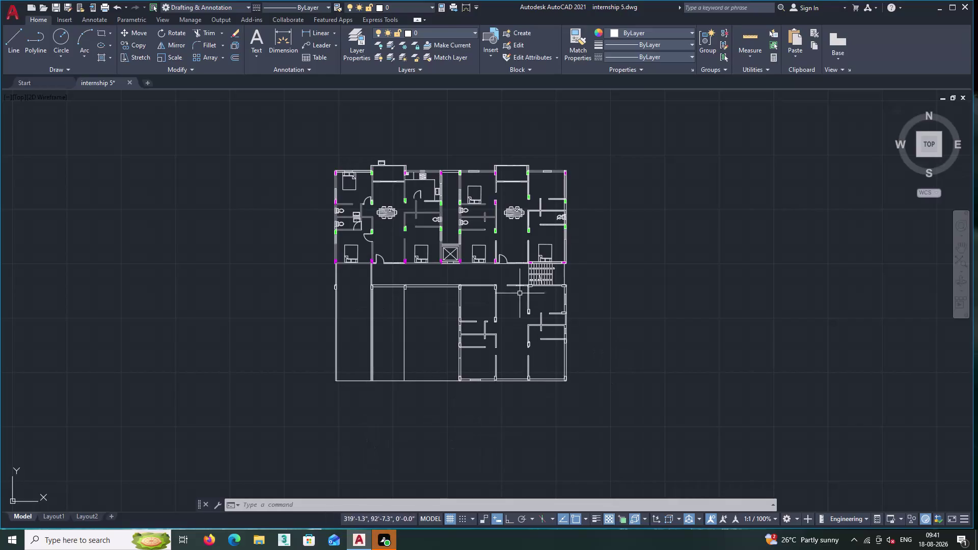
Erase the duplicate stray line at the door's wall end, keeping one door-leaf edge.
scroll(up, 3)
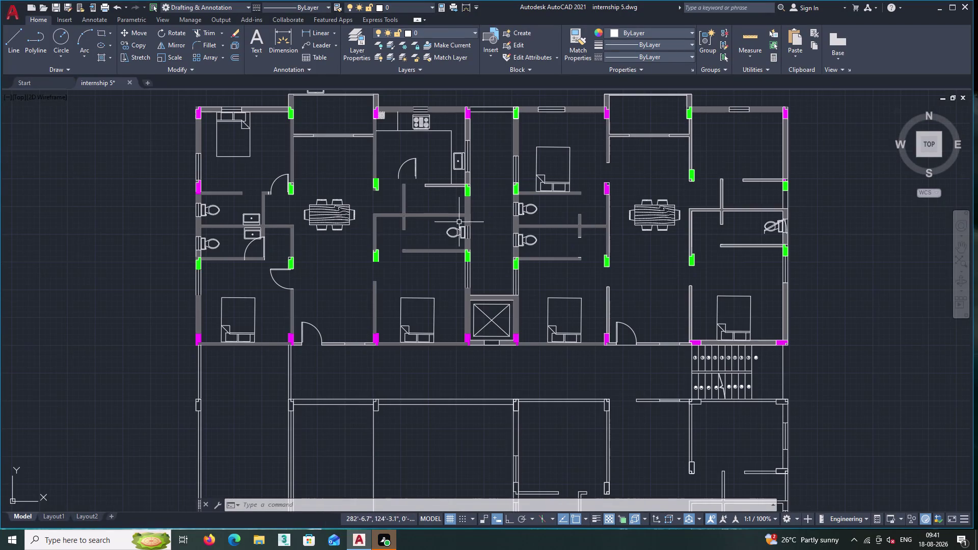
scroll(up, 3)
middle_drag(409, 175, 474, 308)
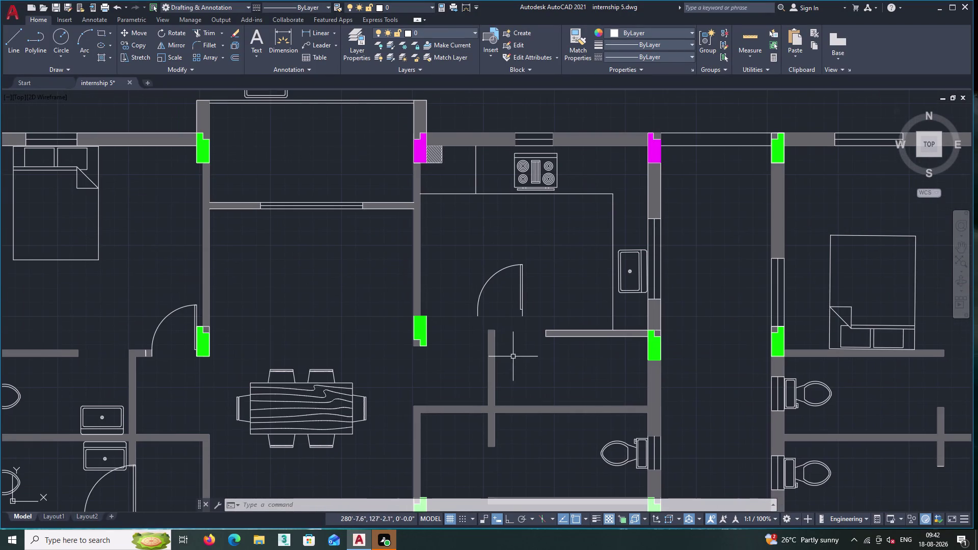
scroll(down, 3)
scroll(up, 3)
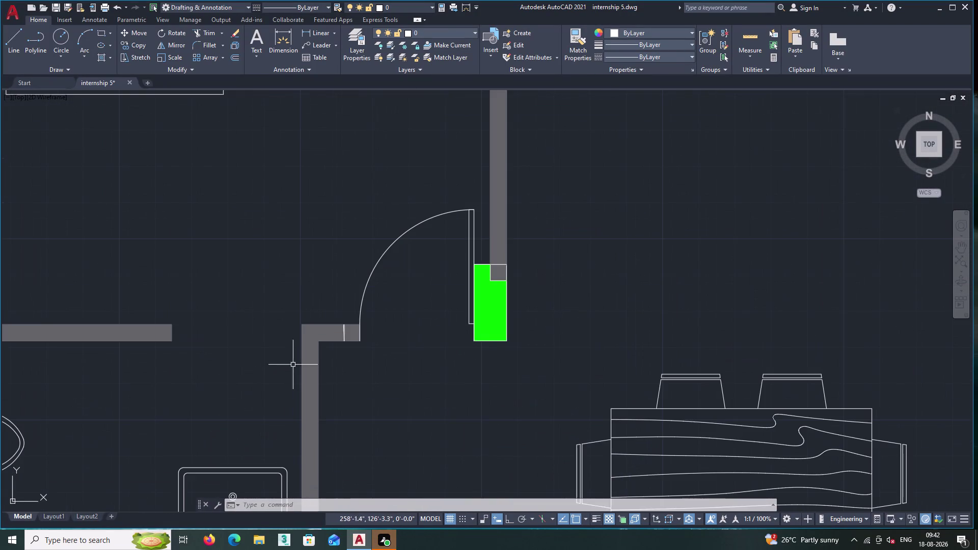
scroll(up, 3)
scroll(up, 3)
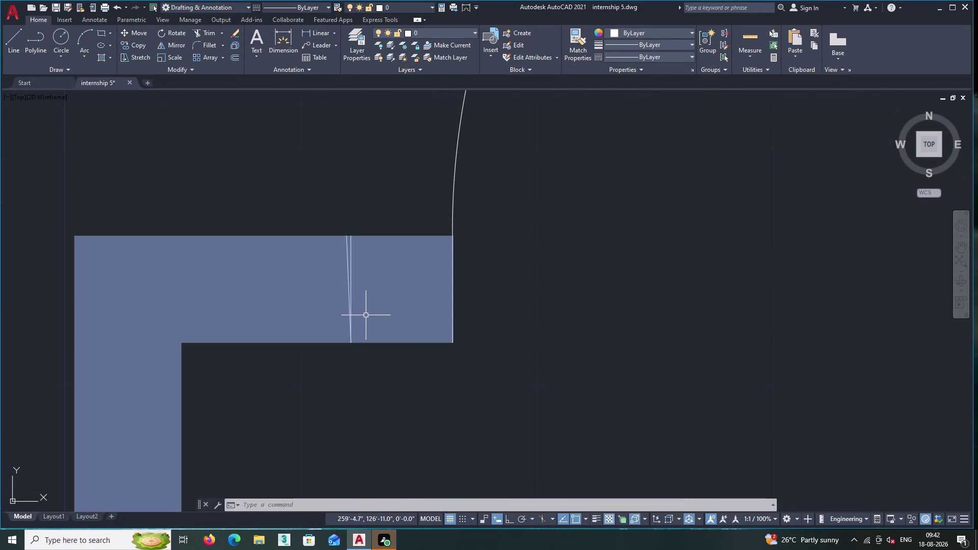
click(350, 315)
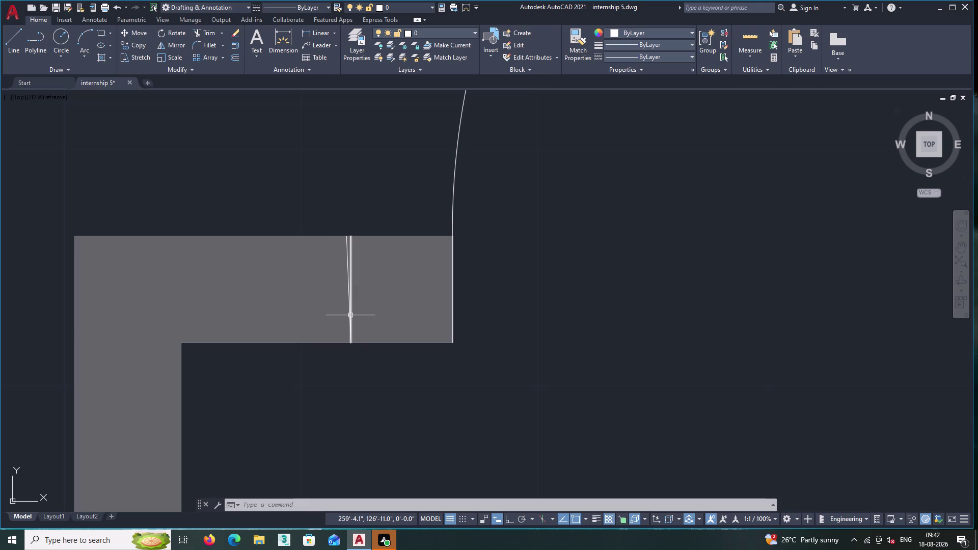
key(Delete)
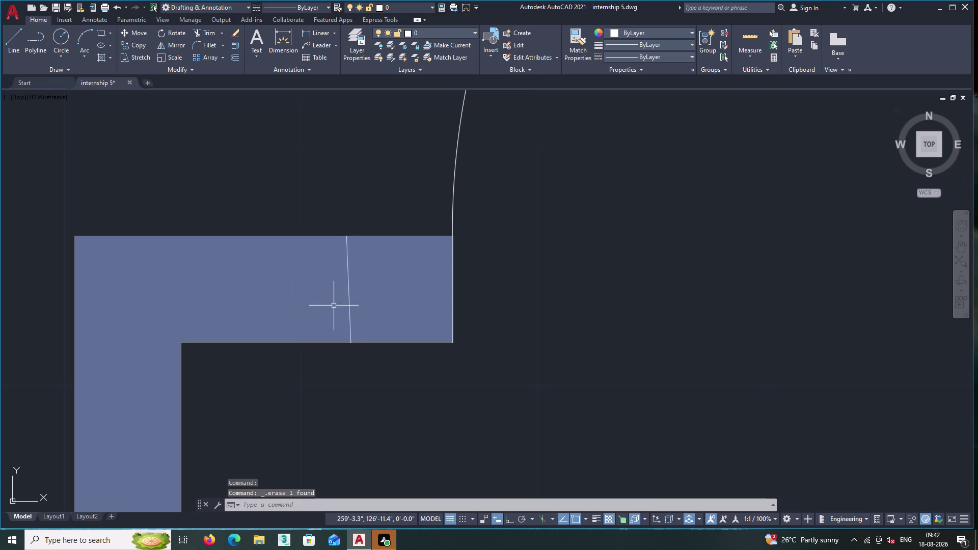
click(349, 311)
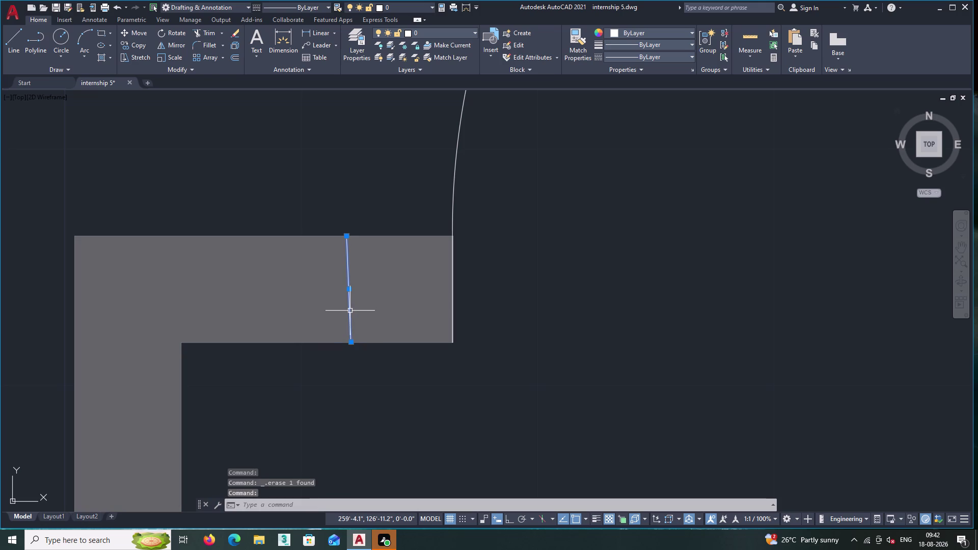
key(Delete)
scroll(down, 3)
middle_drag(615, 359, 421, 366)
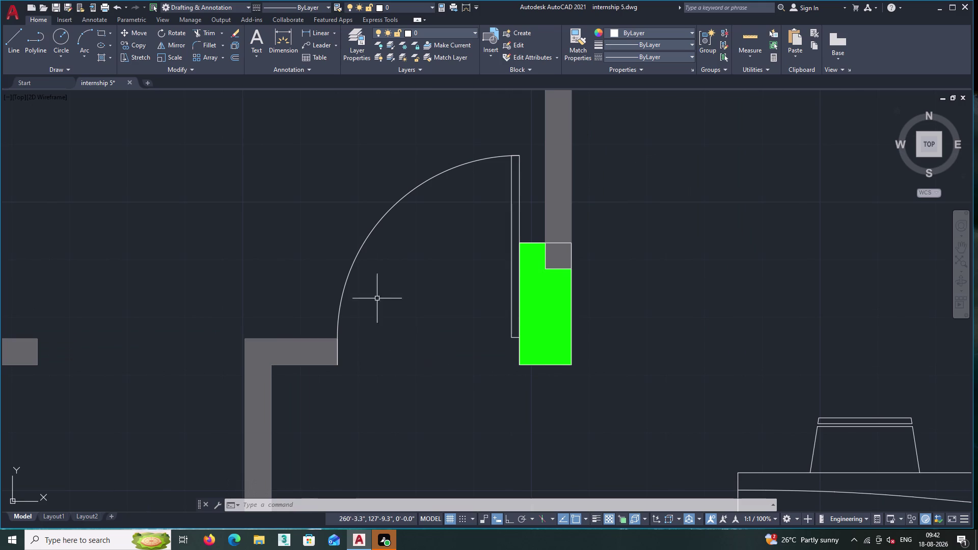
Zoom to the lower bathroom and select its door swing.
scroll(down, 3)
scroll(down, 3)
middle_drag(460, 376, 518, 287)
scroll(up, 3)
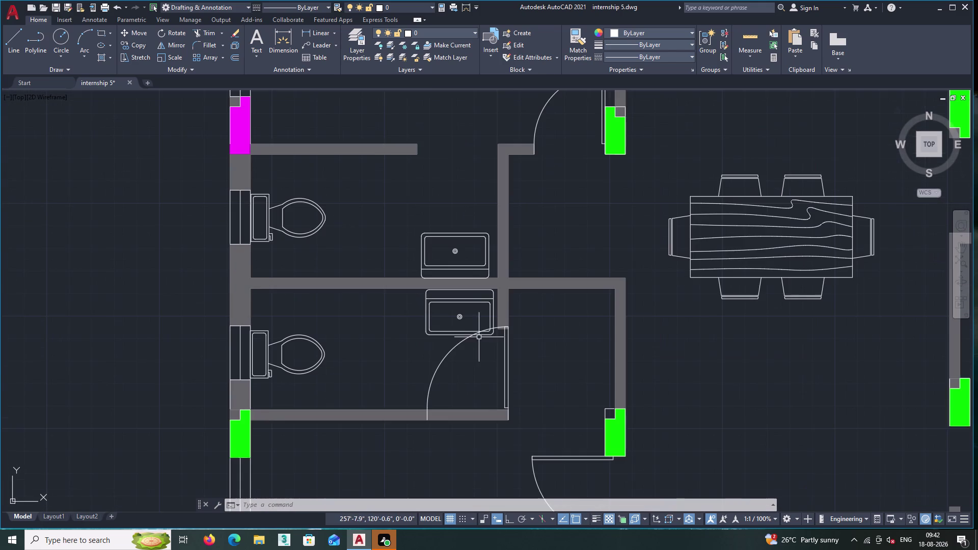
scroll(up, 3)
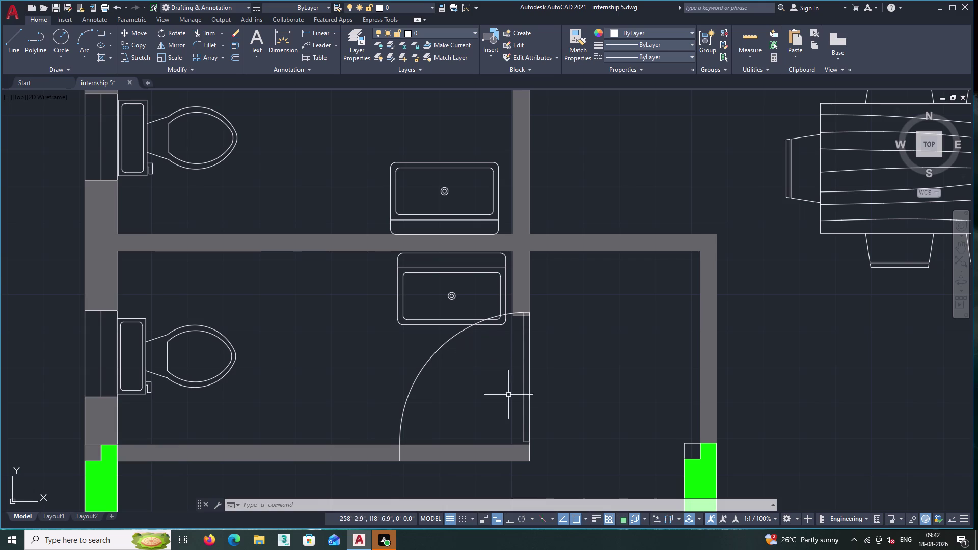
middle_drag(484, 410, 460, 390)
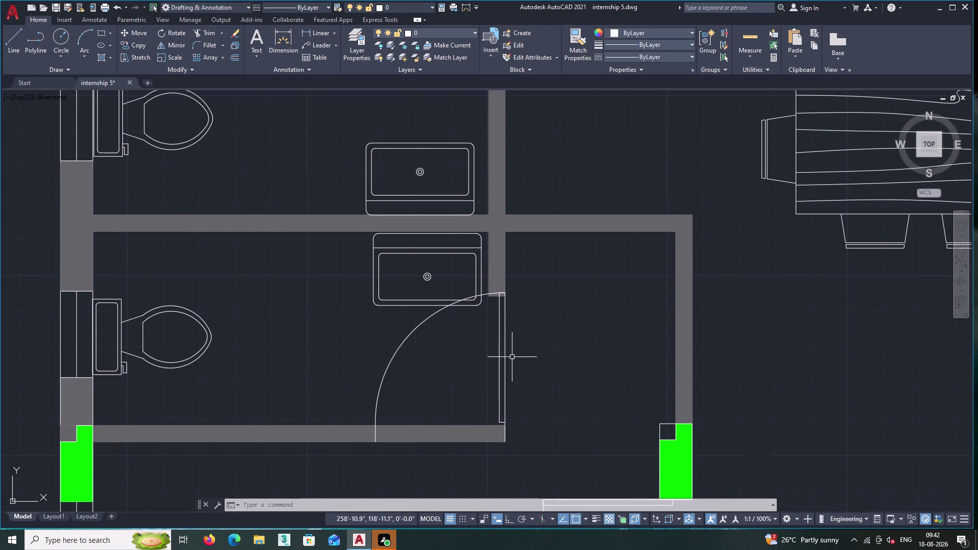
scroll(up, 3)
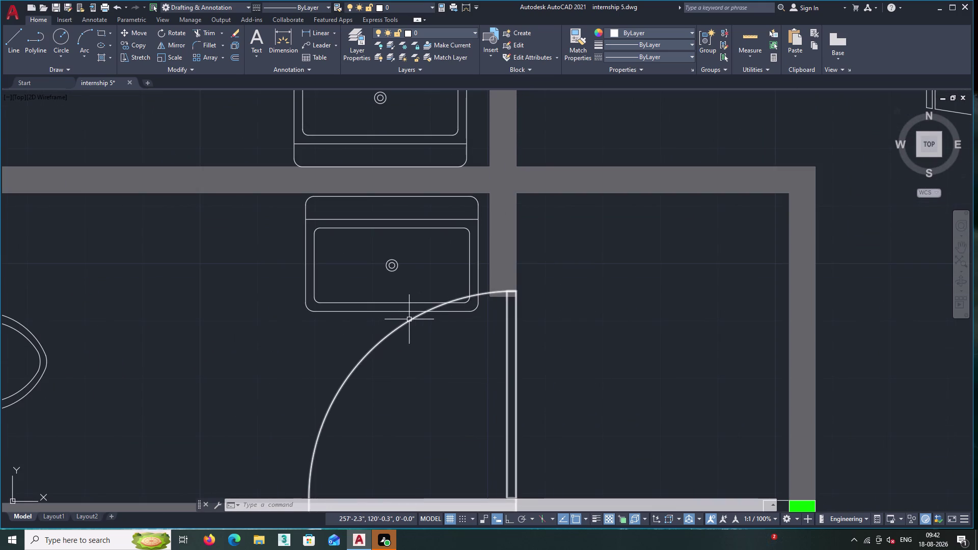
click(409, 320)
drag(431, 334, 434, 340)
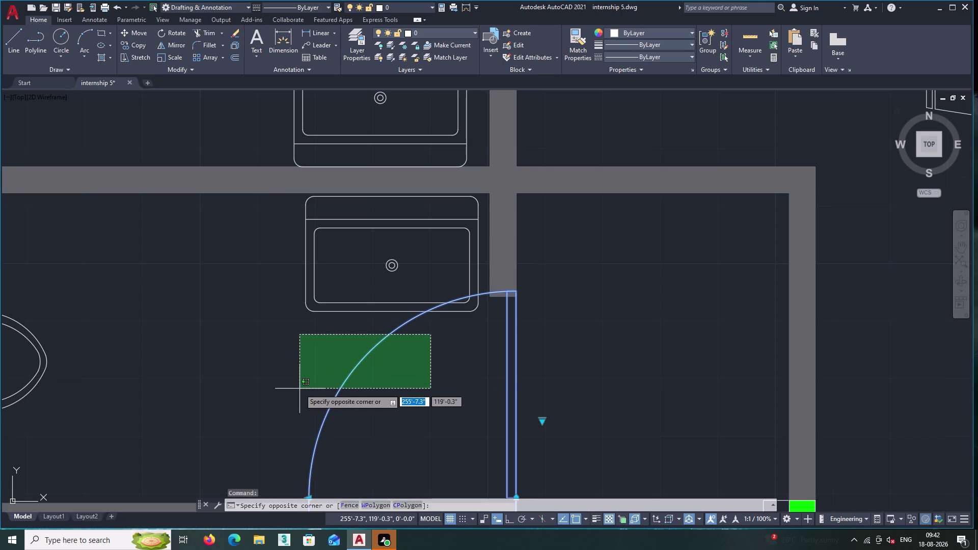
key(Escape)
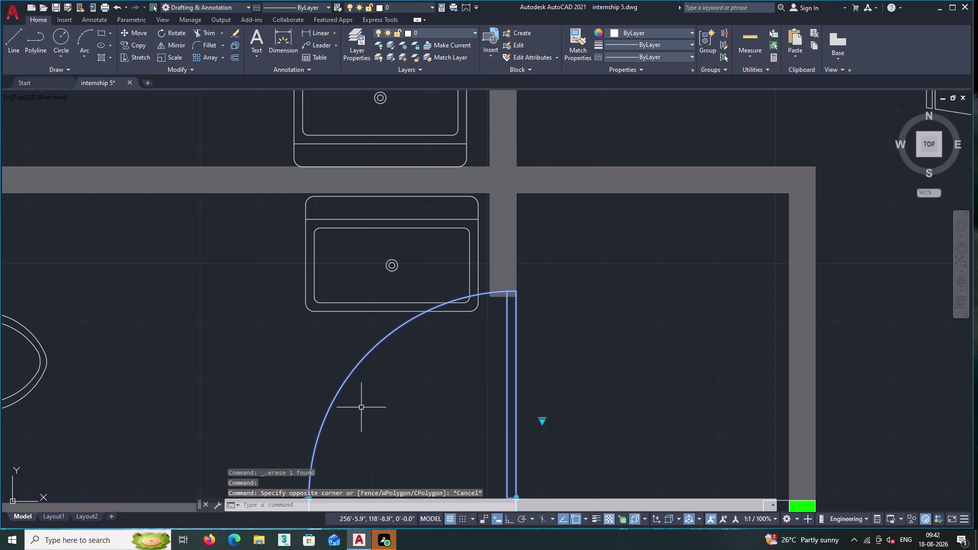
Toggle Snap Mode on the status bar until grid snapping is off.
double_click(466, 521)
triple_click(463, 517)
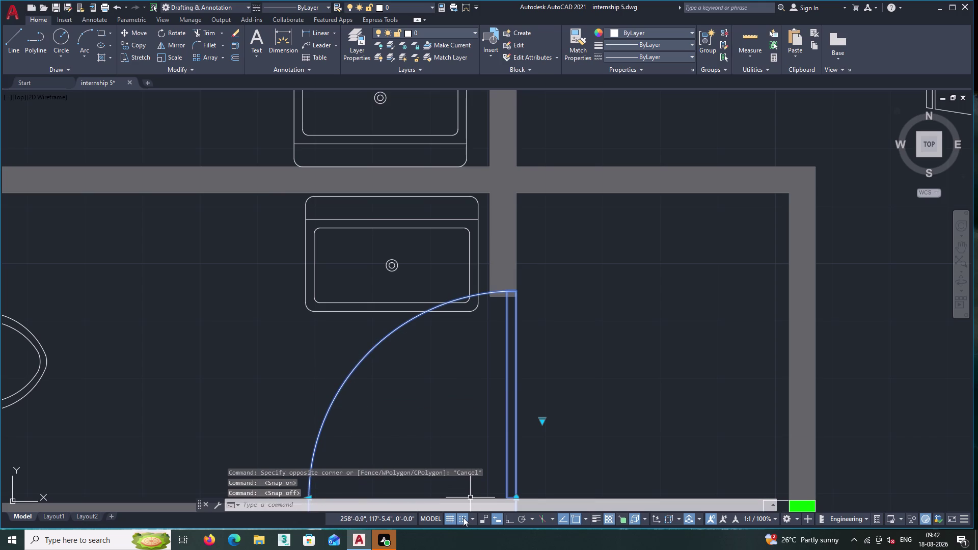
double_click(463, 517)
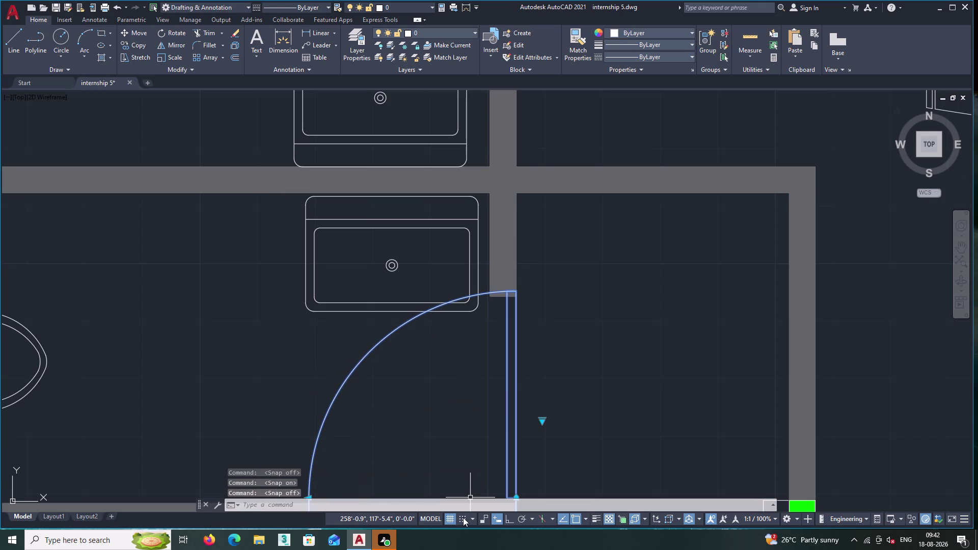
double_click(462, 518)
click(463, 518)
double_click(462, 518)
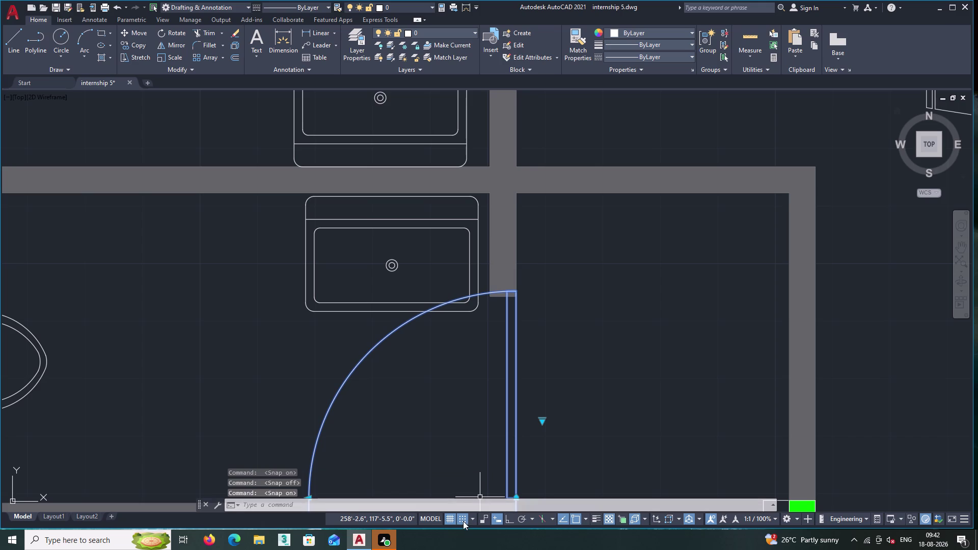
double_click(462, 520)
Start scaling the selected door swing from its right-click menu.
right_click(378, 346)
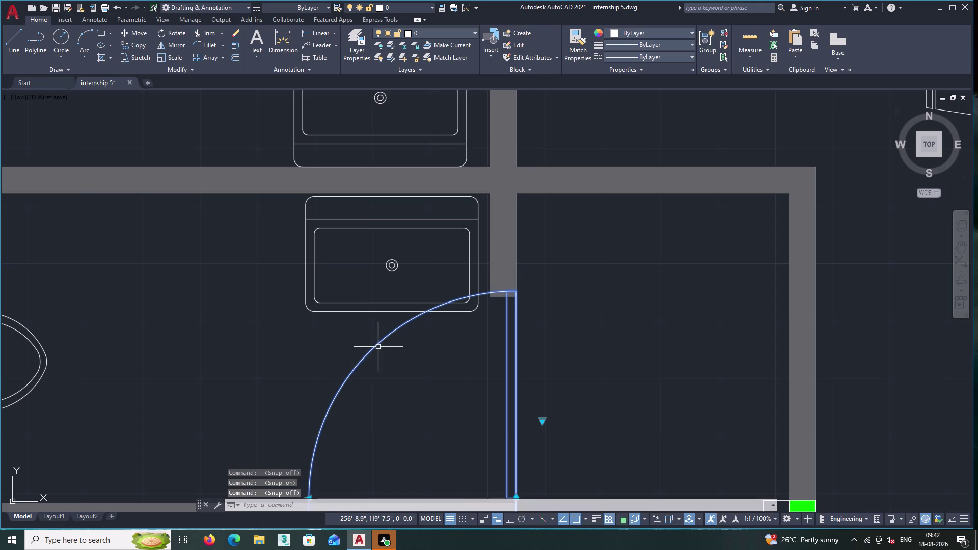
right_click(404, 348)
click(442, 198)
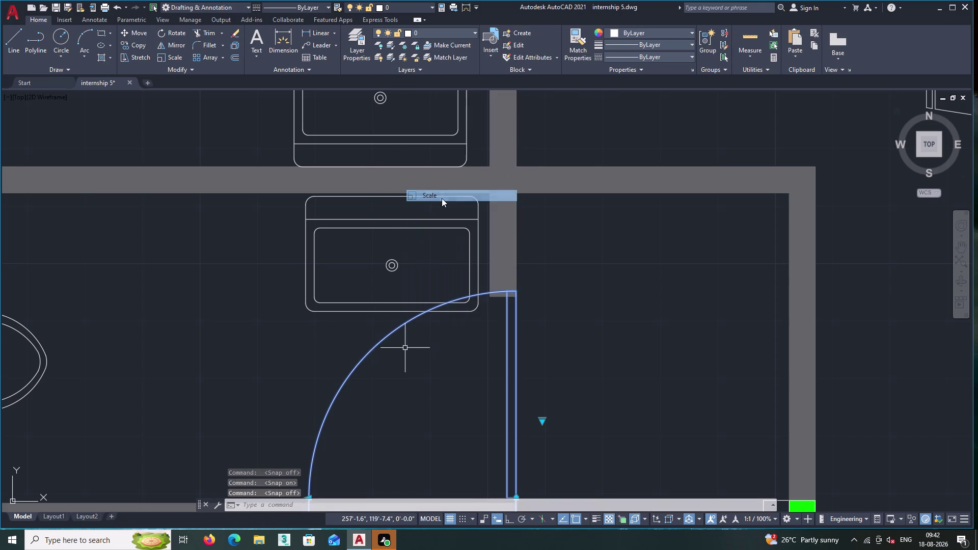
Scale the door swing down from its corner base point to fit the doorway opening.
scroll(down, 3)
middle_drag(432, 391, 496, 319)
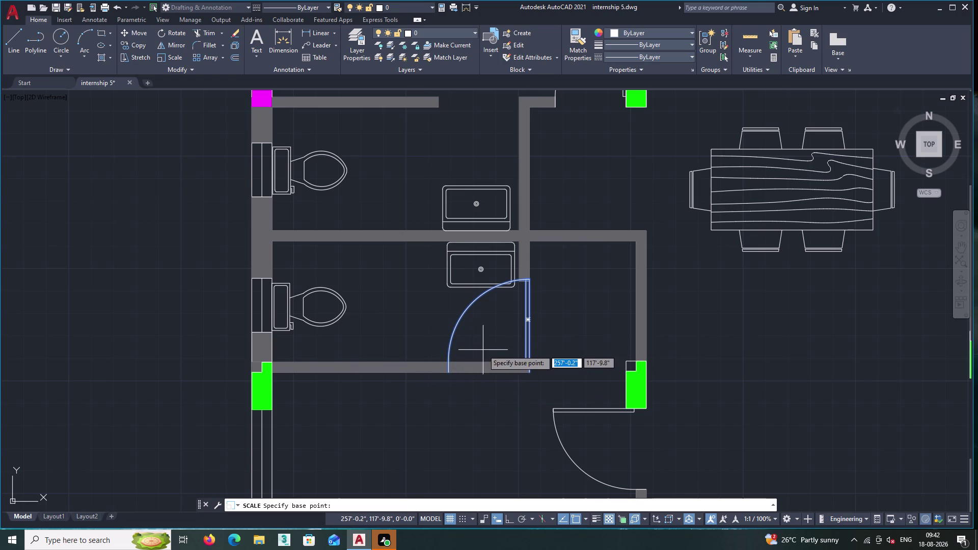
scroll(up, 3)
middle_drag(567, 344, 566, 344)
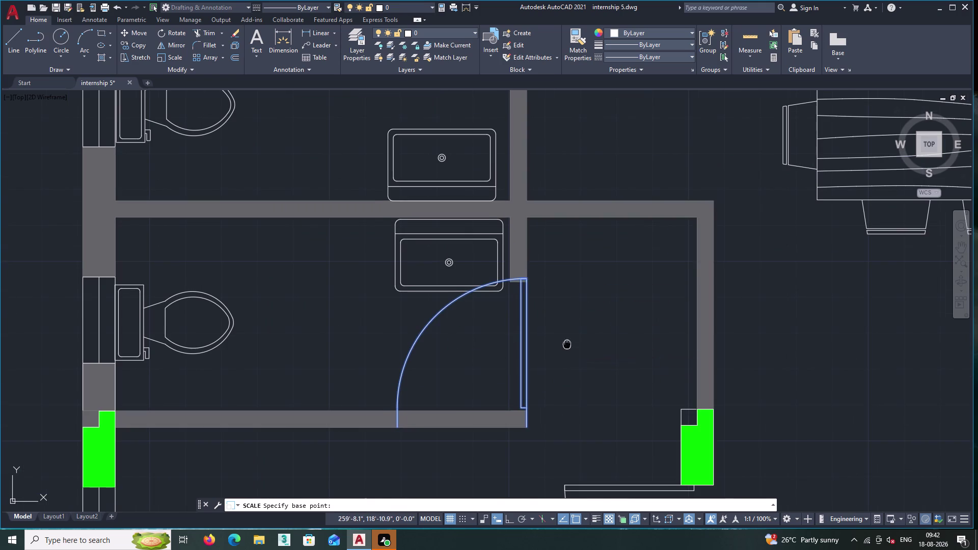
middle_drag(566, 344, 543, 266)
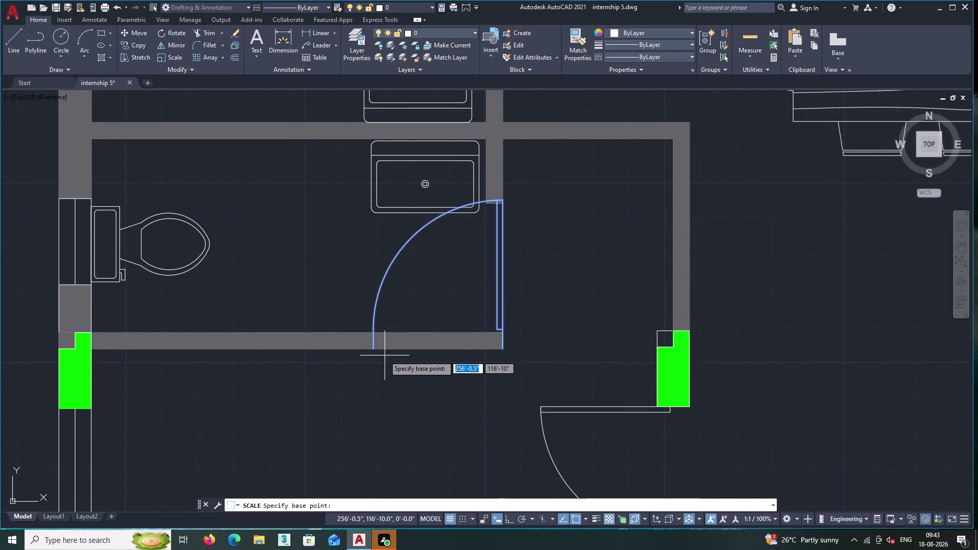
click(501, 349)
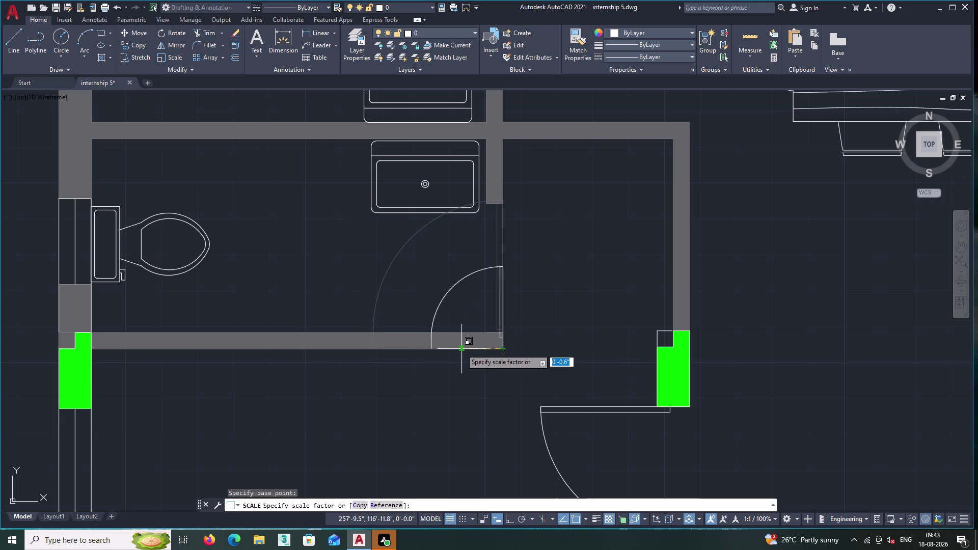
click(431, 345)
scroll(down, 3)
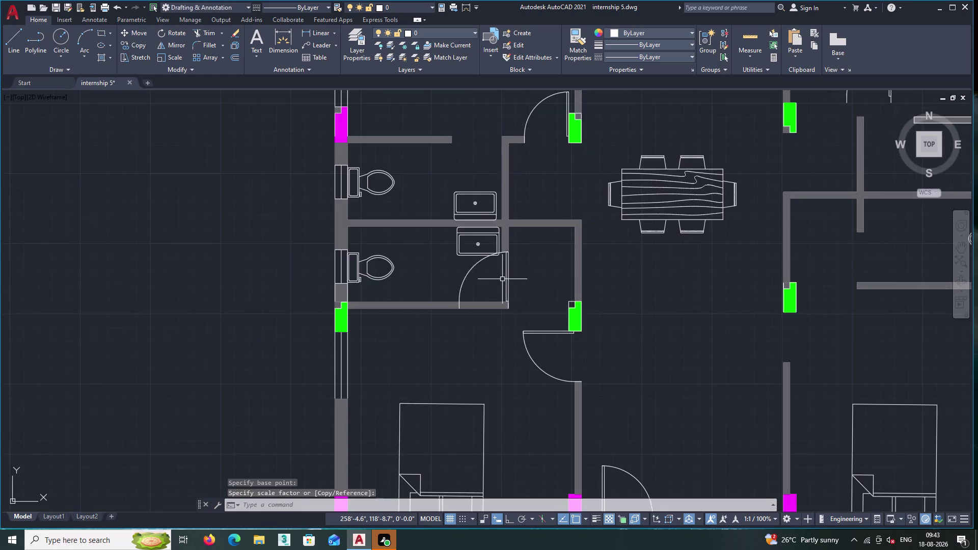
Select the large lower washbasin and start scaling it.
middle_drag(503, 279, 536, 327)
scroll(up, 3)
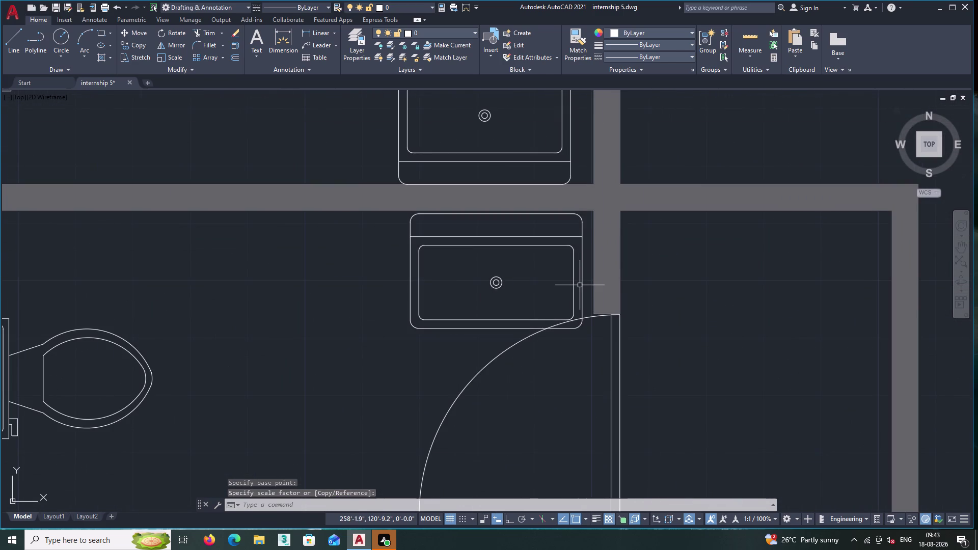
scroll(up, 3)
scroll(down, 3)
scroll(up, 3)
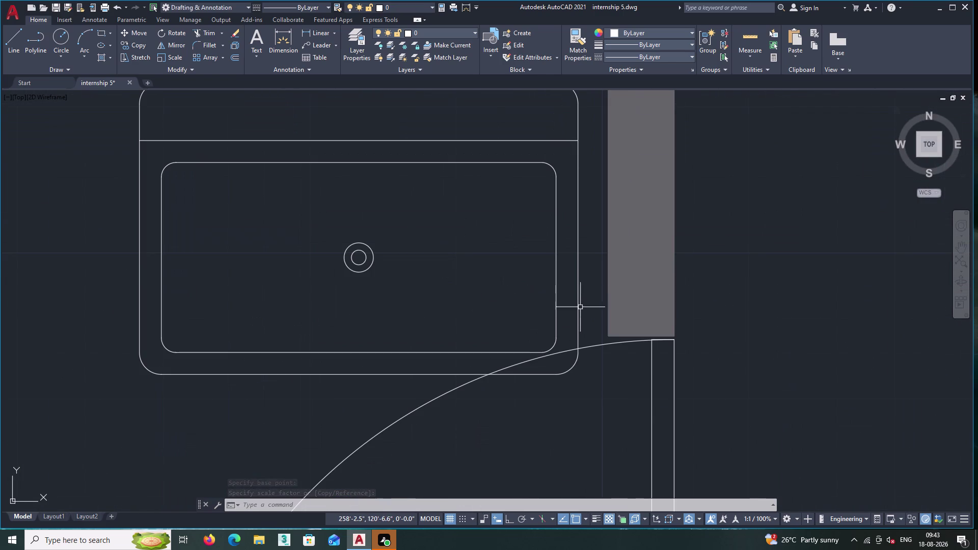
click(581, 321)
click(537, 274)
right_click(482, 253)
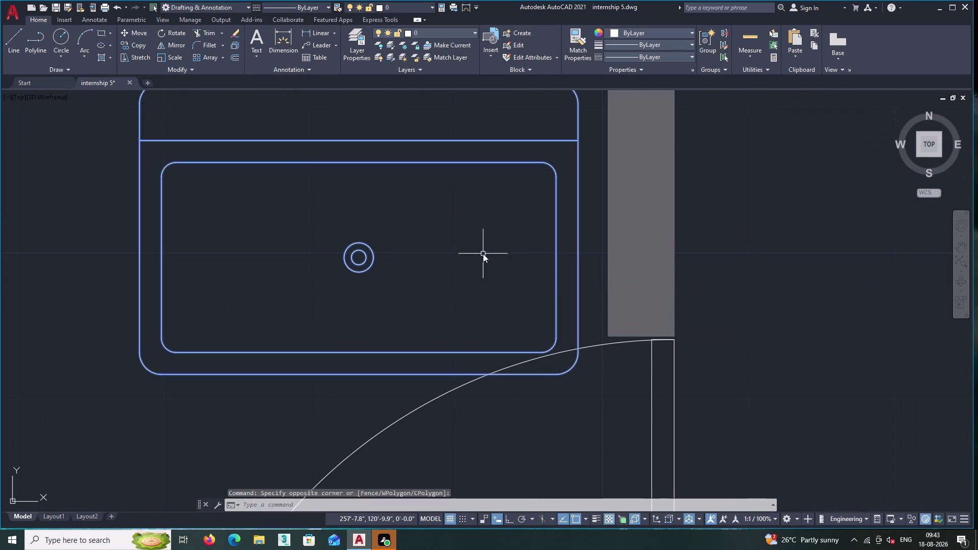
click(521, 375)
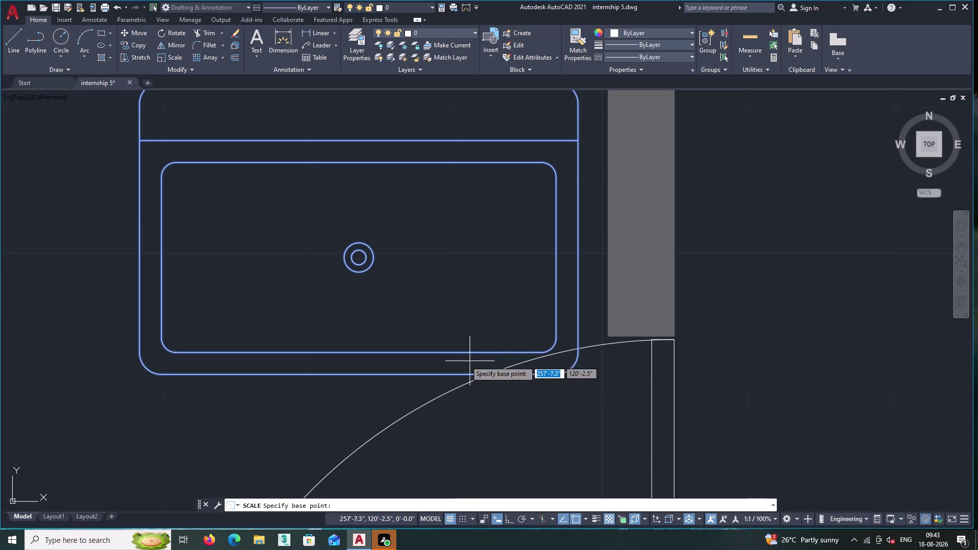
Shrink the washbasin from a base point, then reselect the resized basin.
double_click(363, 352)
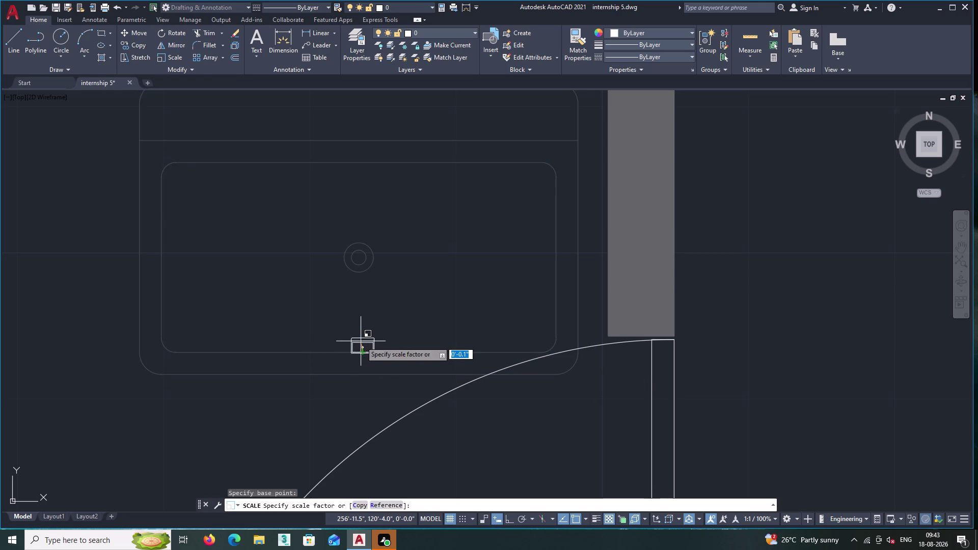
middle_drag(356, 292, 614, 274)
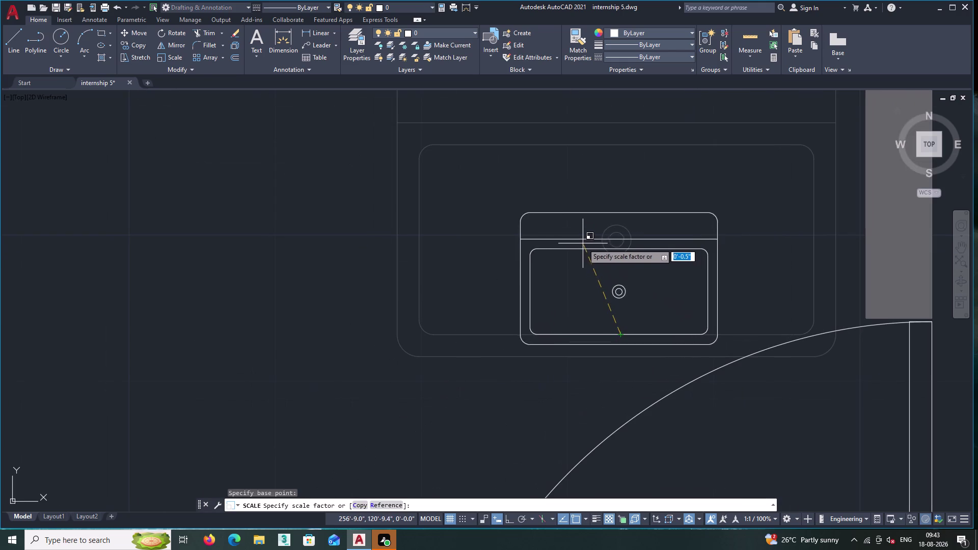
scroll(down, 3)
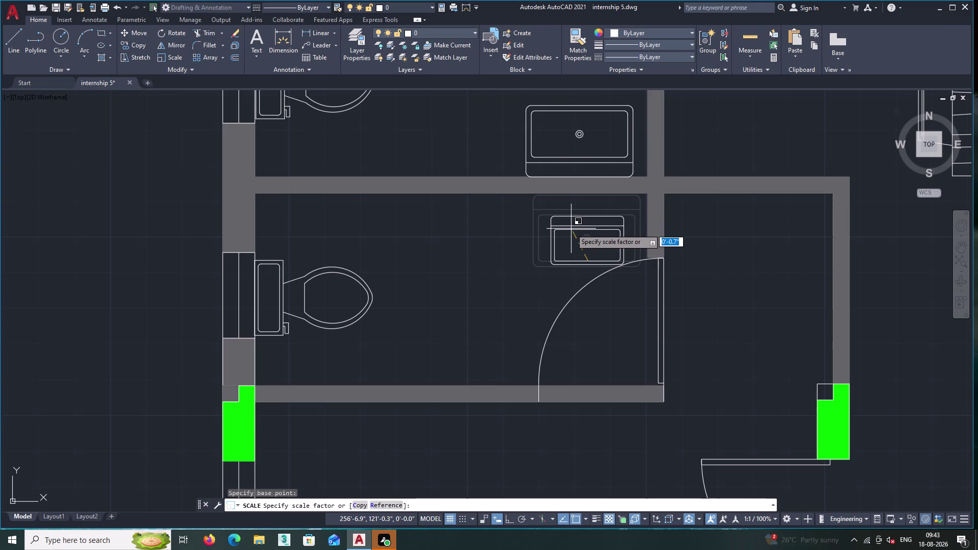
click(571, 228)
click(589, 222)
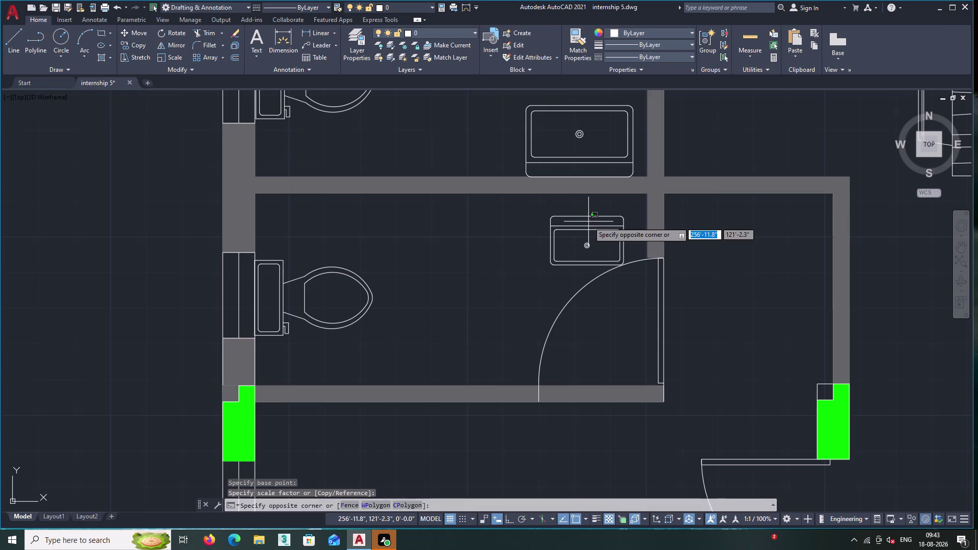
key(Escape)
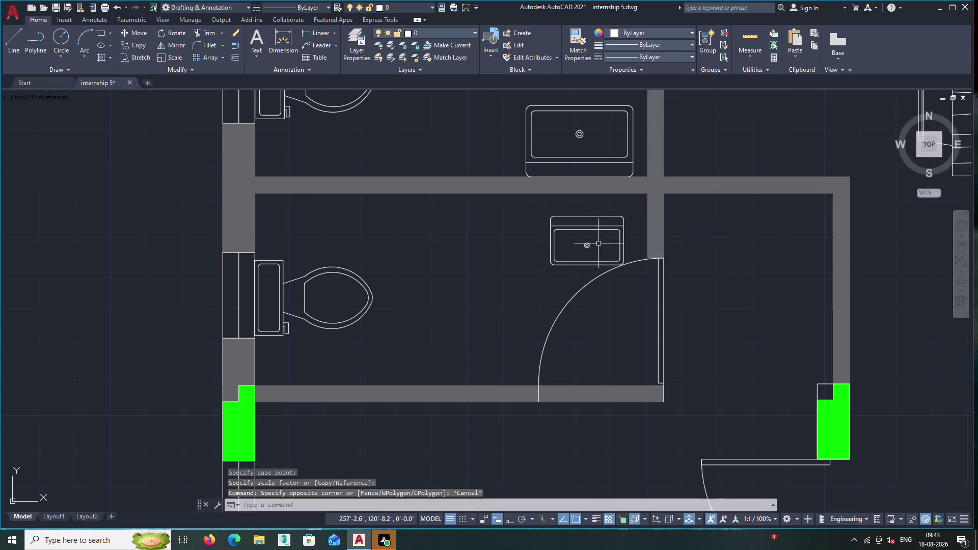
click(599, 243)
click(569, 213)
Move the resized basin by its top edge against the wall's lower face.
right_click(569, 214)
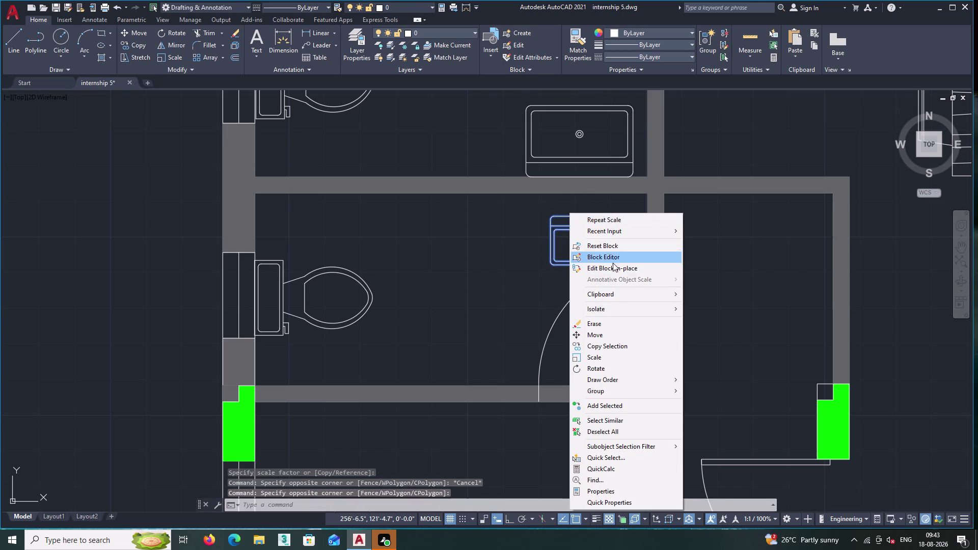
click(609, 336)
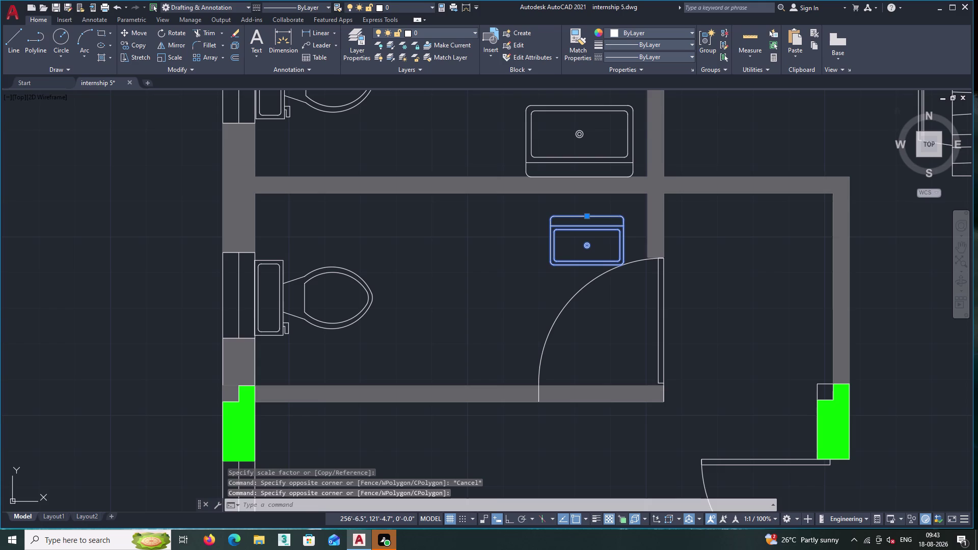
click(588, 215)
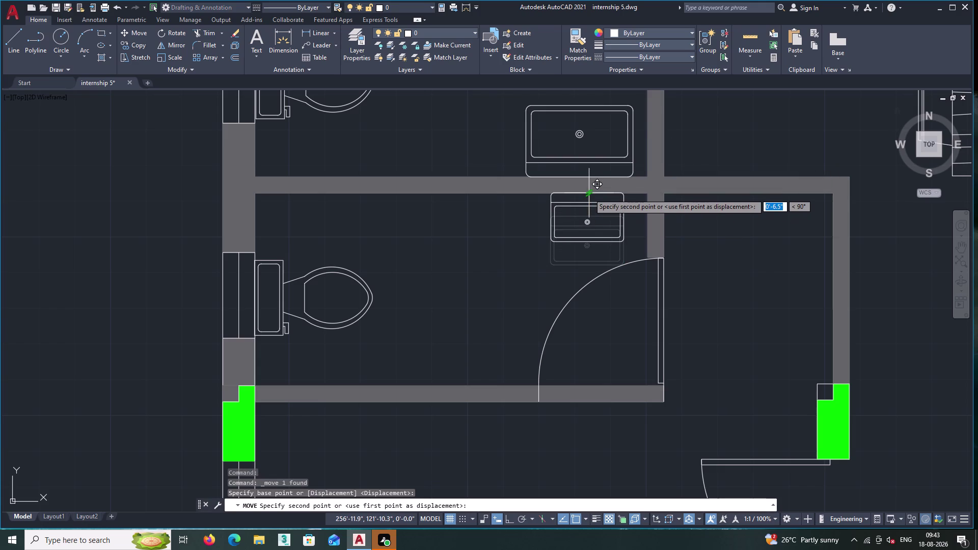
click(588, 194)
scroll(down, 3)
middle_drag(611, 182, 624, 246)
scroll(up, 3)
scroll(up, 3)
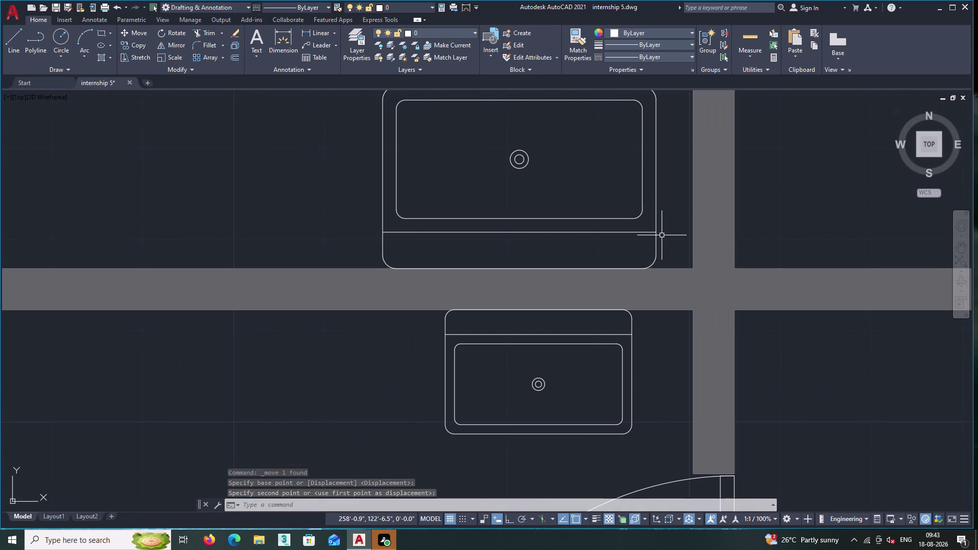
Window-select and delete the large upper basin.
double_click(661, 235)
click(573, 181)
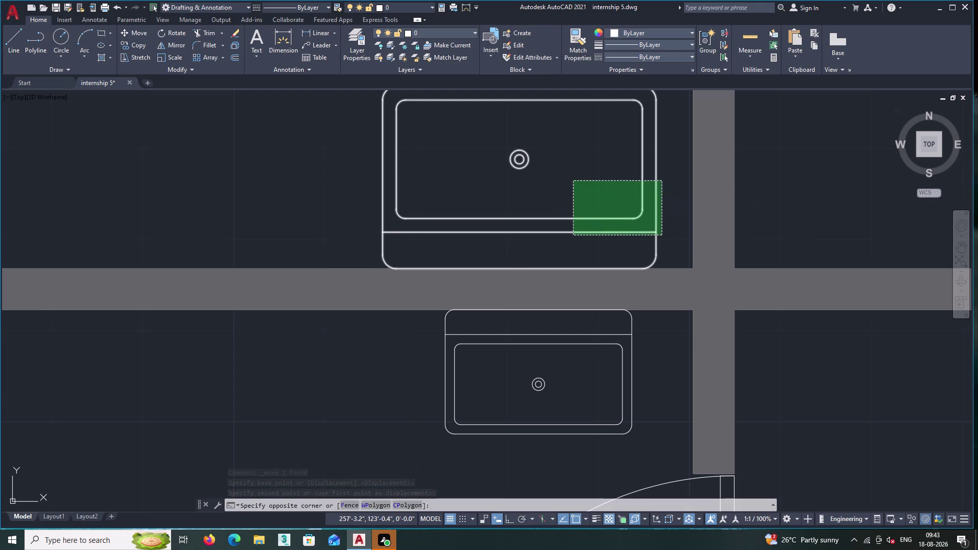
key(Delete)
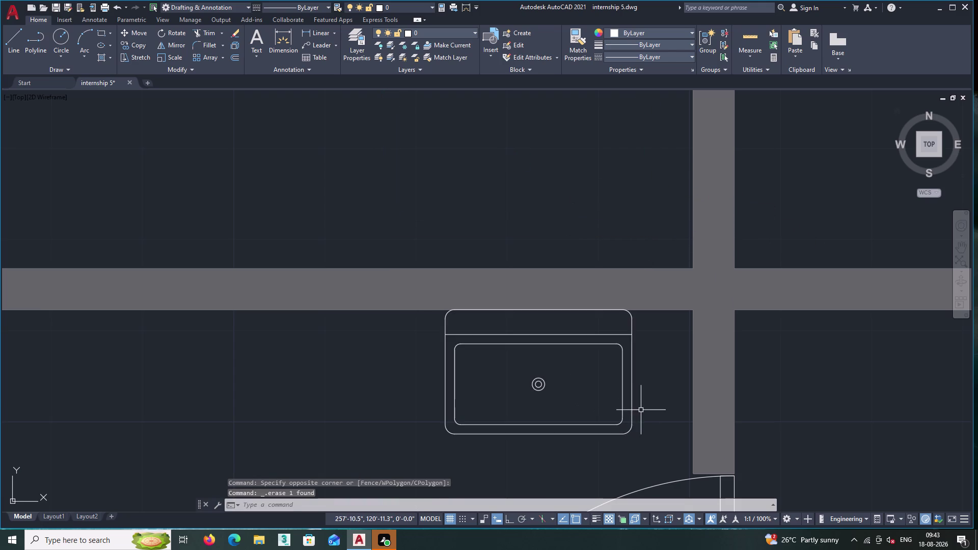
Copy the smaller basin straight up above the wall with Ortho on, then reselect the copy.
drag(642, 408, 640, 401)
click(588, 336)
right_click(588, 336)
click(633, 176)
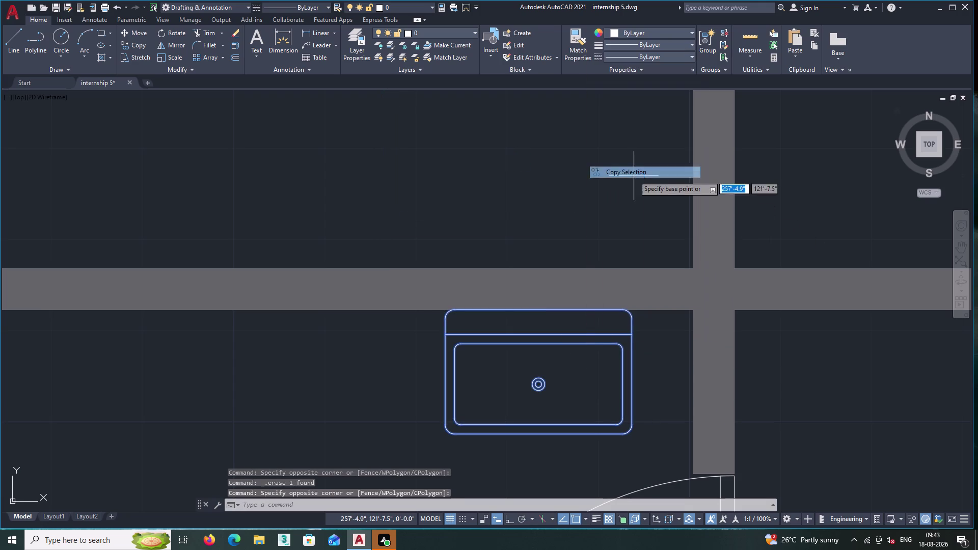
click(538, 385)
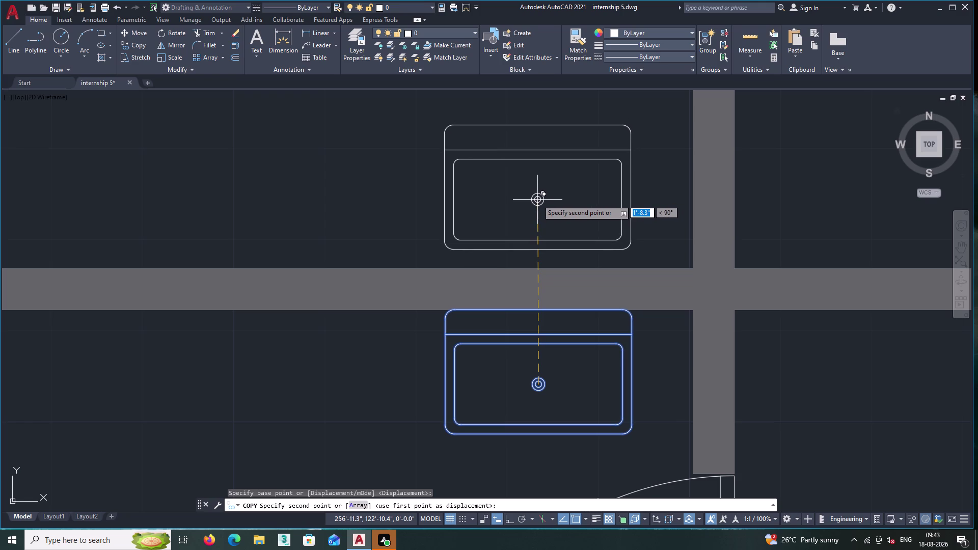
key(F8)
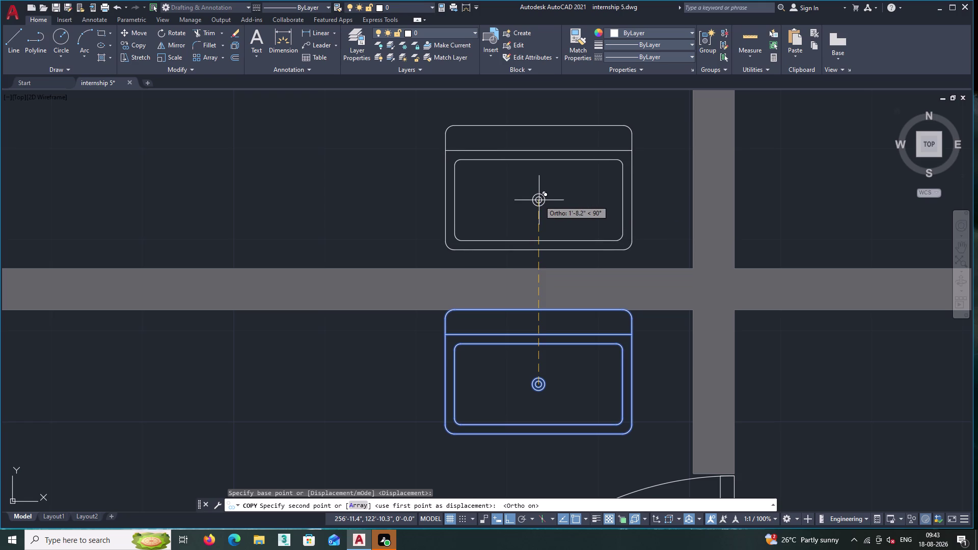
click(538, 202)
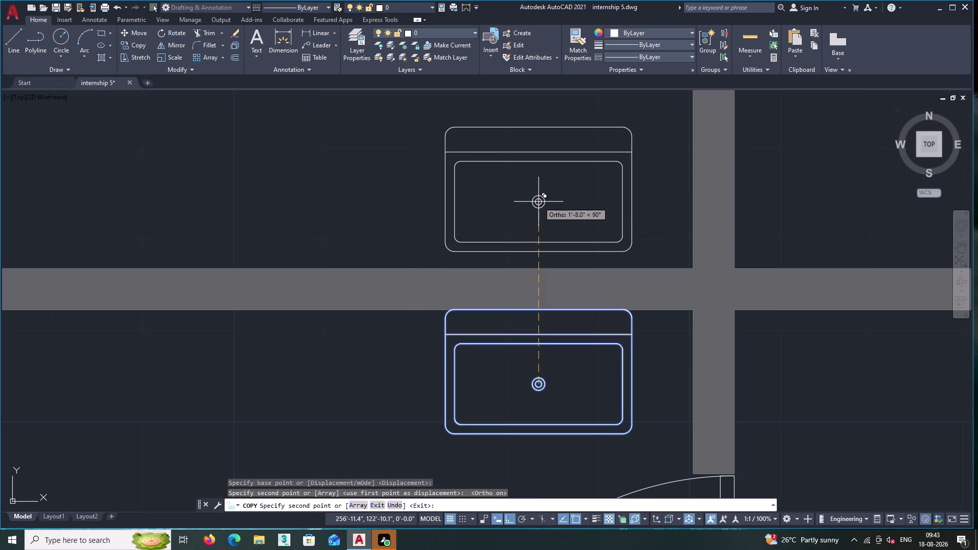
key(Escape)
drag(651, 211, 646, 208)
click(586, 166)
right_click(585, 166)
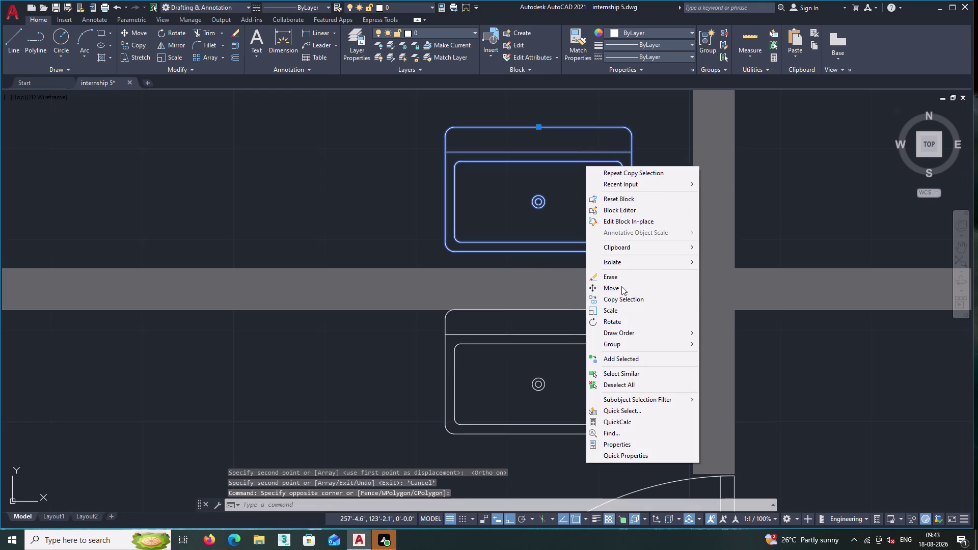
Rotate the copied basin 180 degrees.
click(624, 327)
click(559, 215)
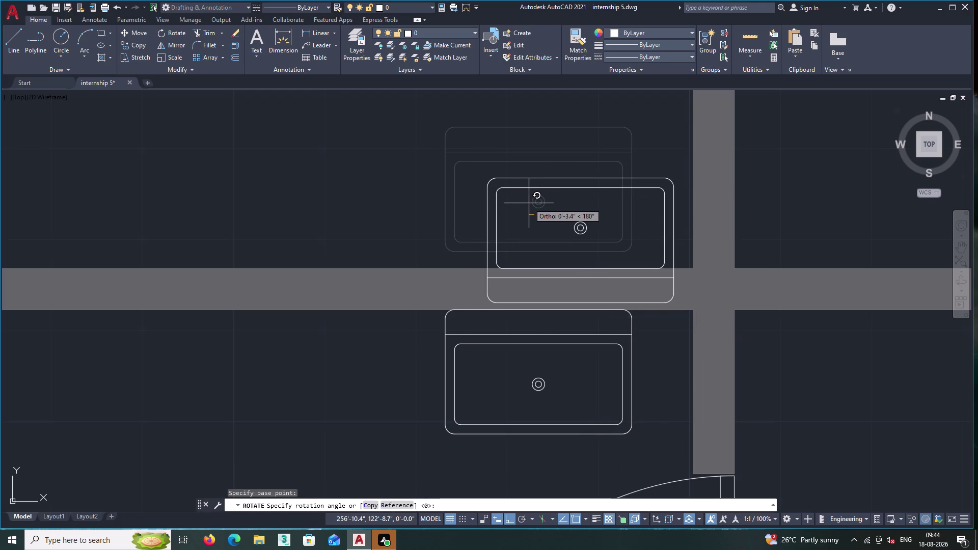
click(529, 204)
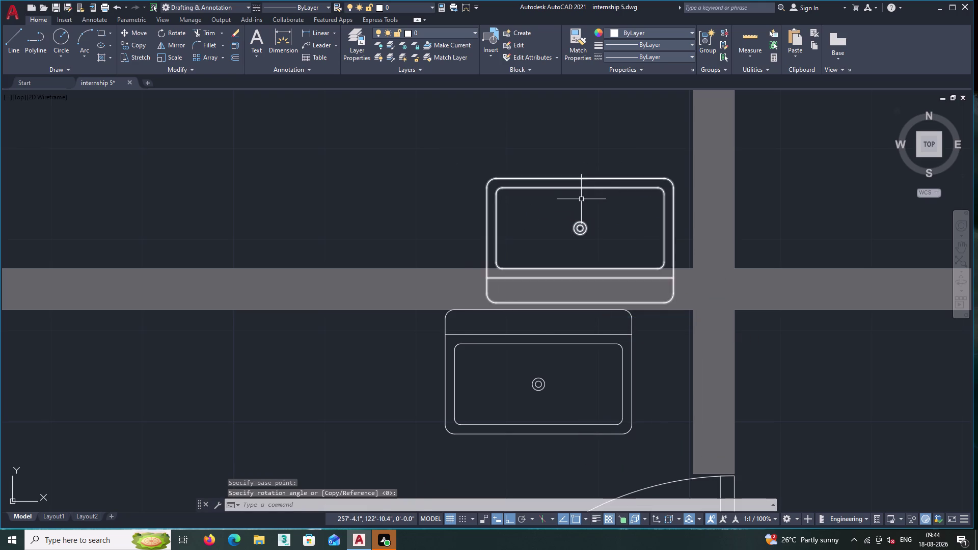
Move the rotated basin with Ortho off so its back meets the wall's top face.
double_click(581, 203)
click(576, 178)
right_click(576, 168)
click(620, 291)
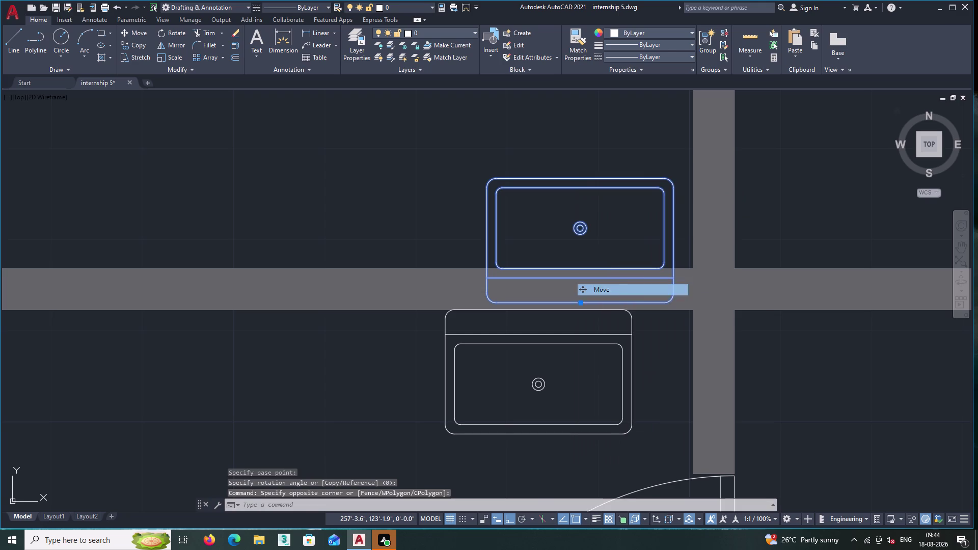
click(579, 227)
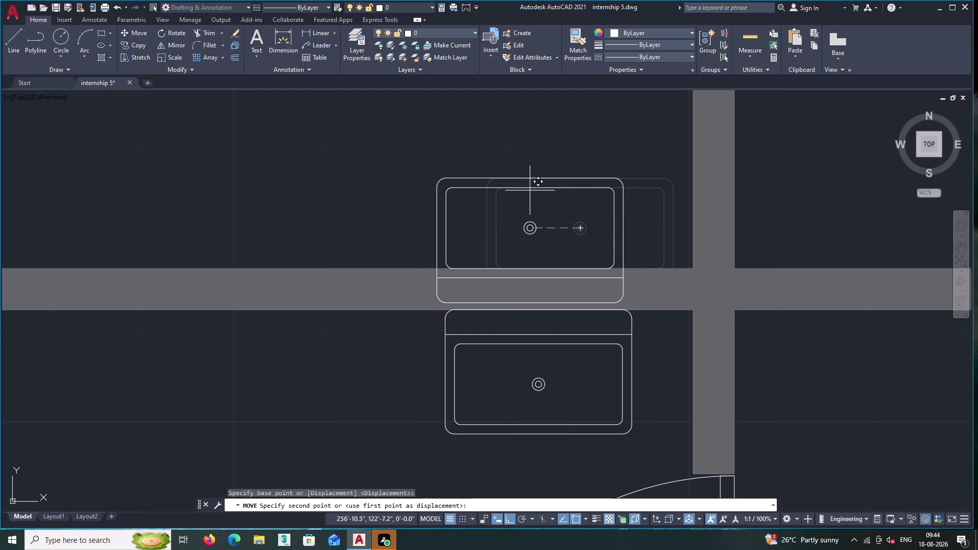
key(F8)
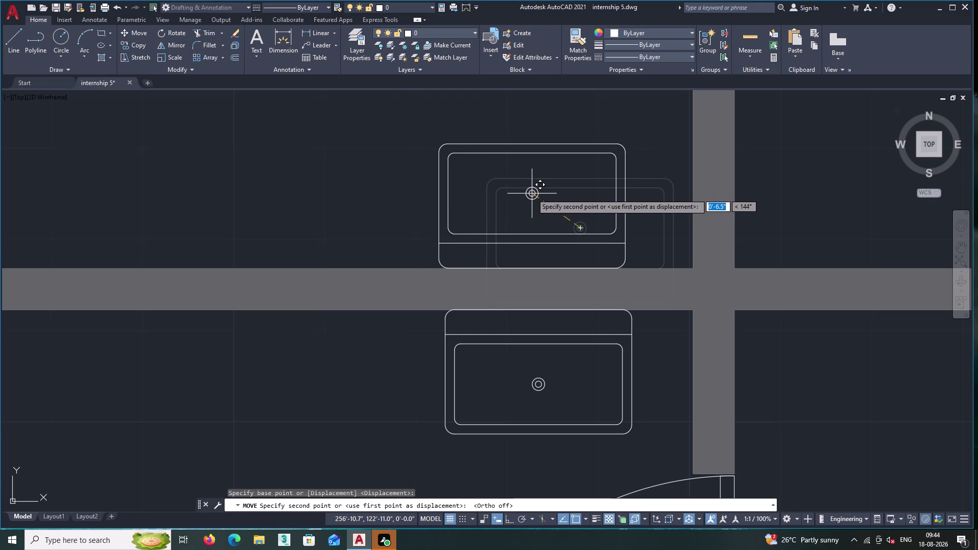
double_click(536, 195)
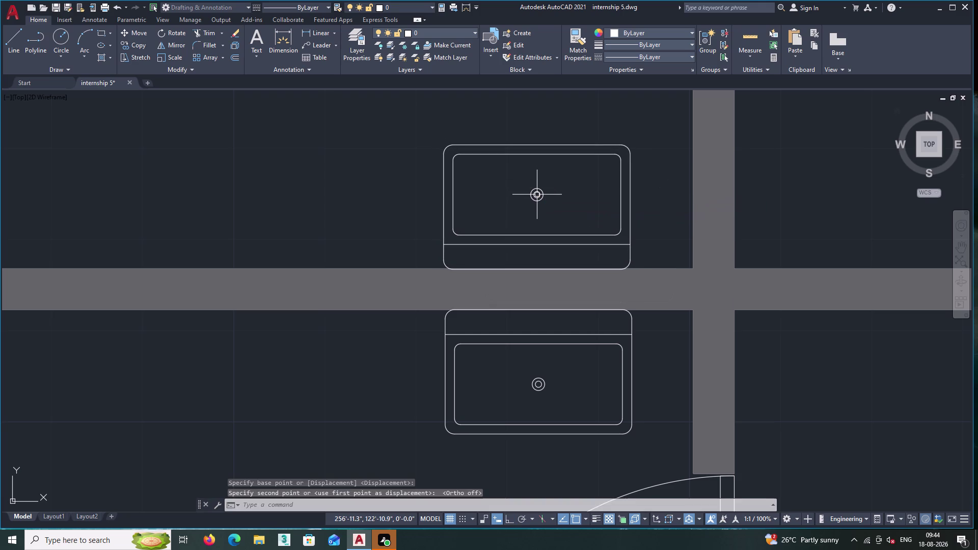
scroll(down, 3)
Pick the door swing lines and attempt a move, cancelling the unwanted moves.
scroll(up, 3)
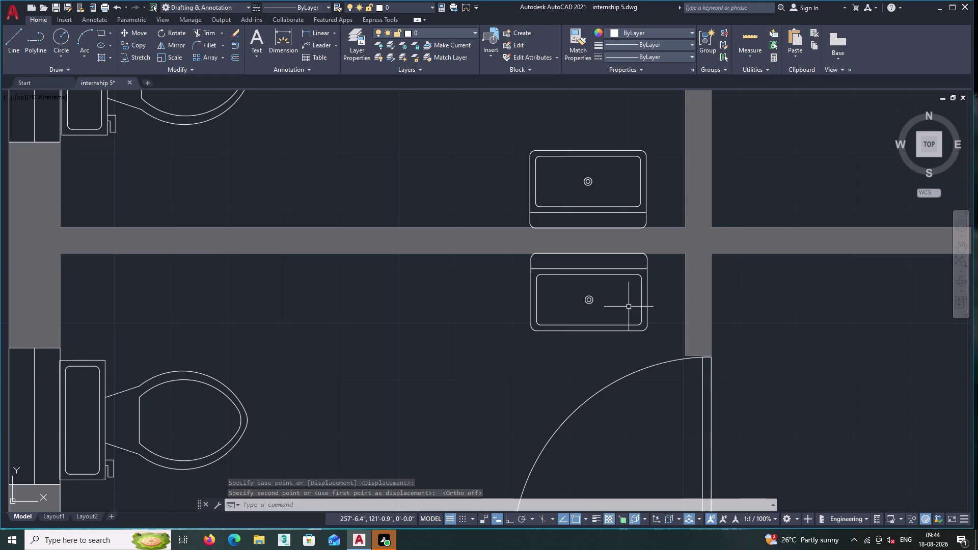
scroll(up, 3)
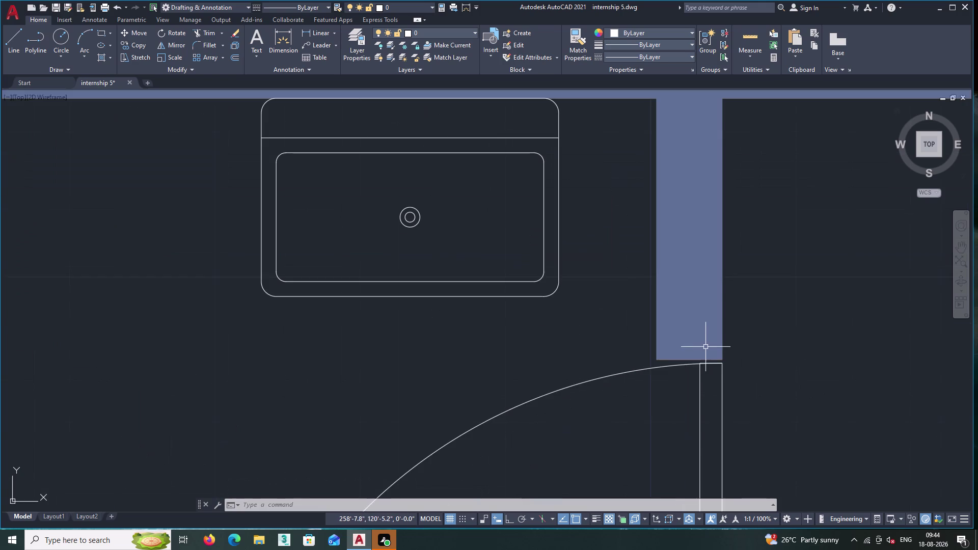
scroll(up, 3)
middle_drag(803, 383, 732, 289)
scroll(up, 3)
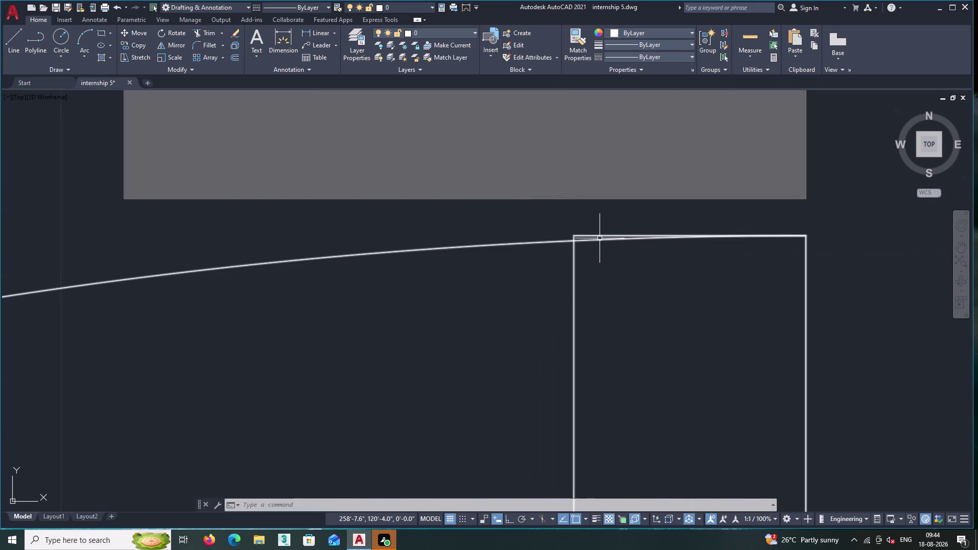
click(594, 236)
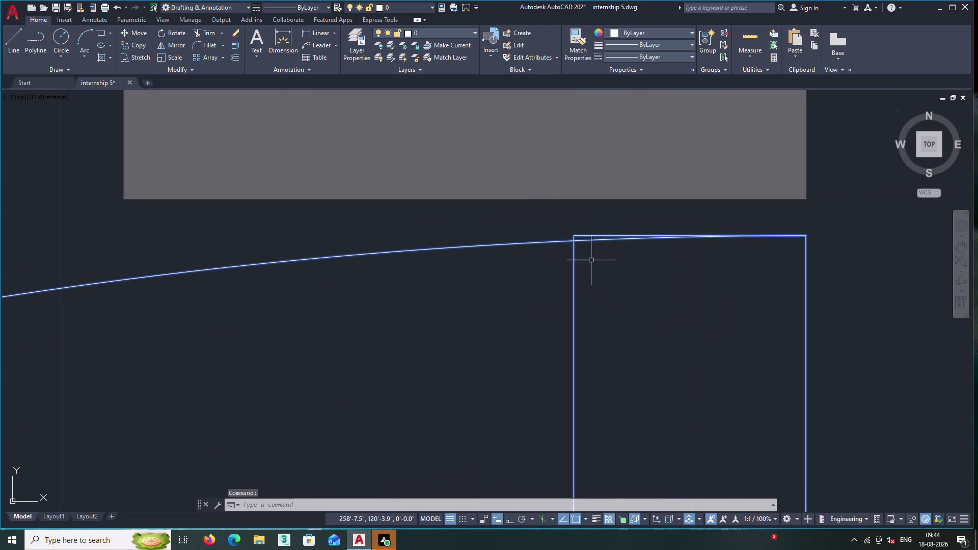
right_click(614, 272)
double_click(646, 355)
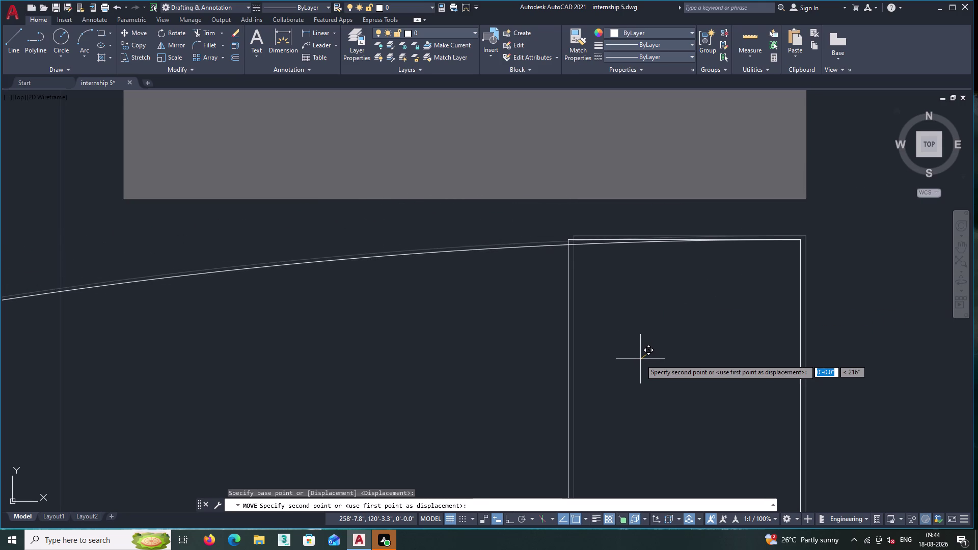
key(Escape)
click(748, 310)
click(688, 213)
right_click(688, 214)
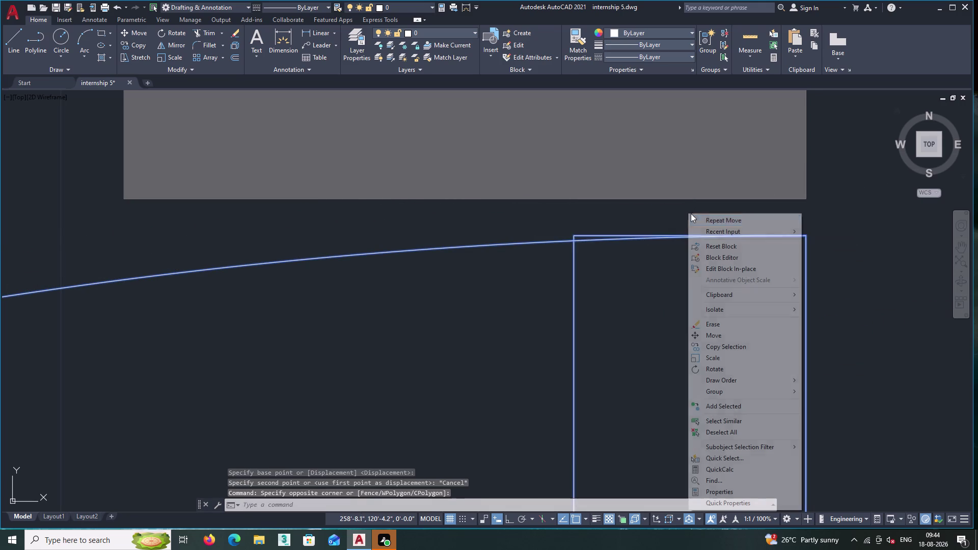
double_click(720, 332)
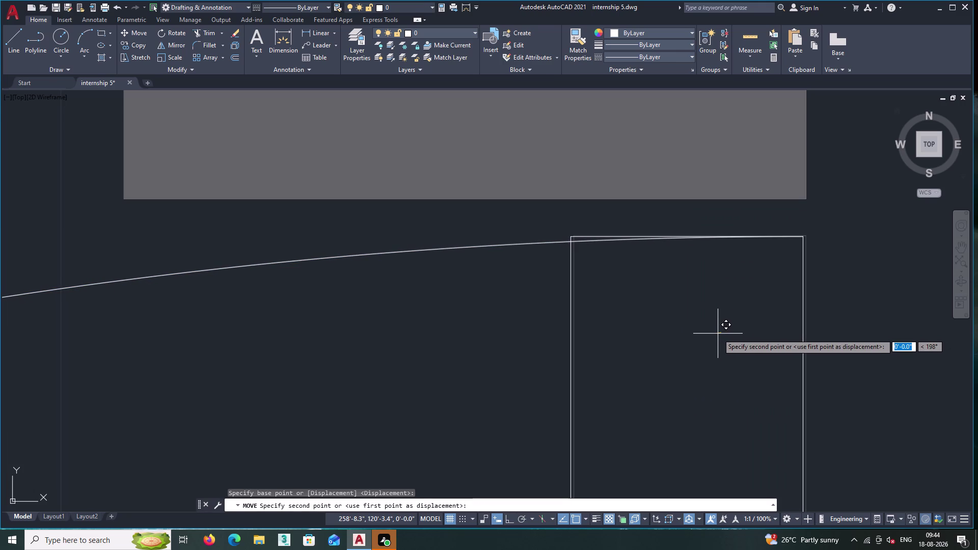
key(Escape)
key(Escape)
key(Escape)
Window-select the door leaf and move it up to meet the wall edge.
click(888, 377)
drag(889, 378, 887, 373)
double_click(713, 293)
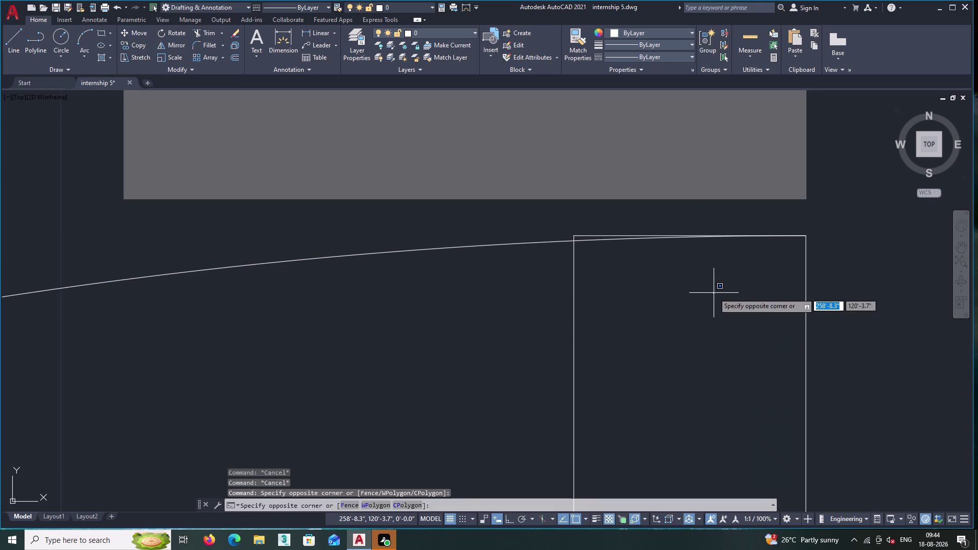
double_click(815, 310)
click(821, 322)
double_click(737, 239)
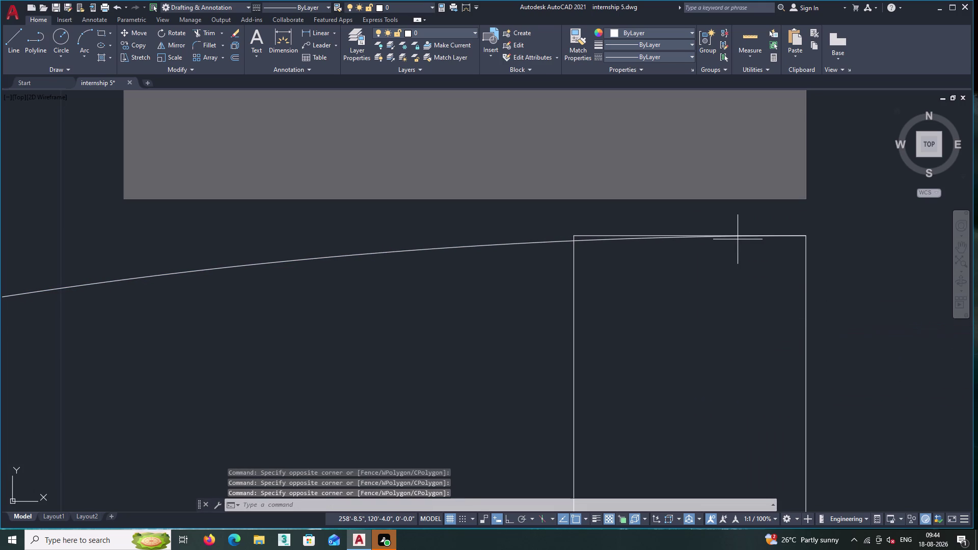
click(759, 312)
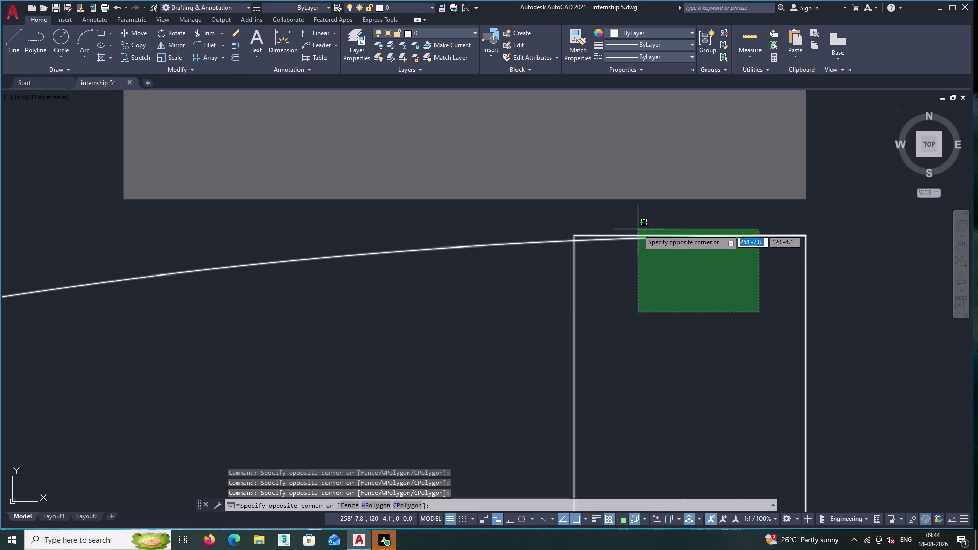
click(638, 228)
right_click(647, 219)
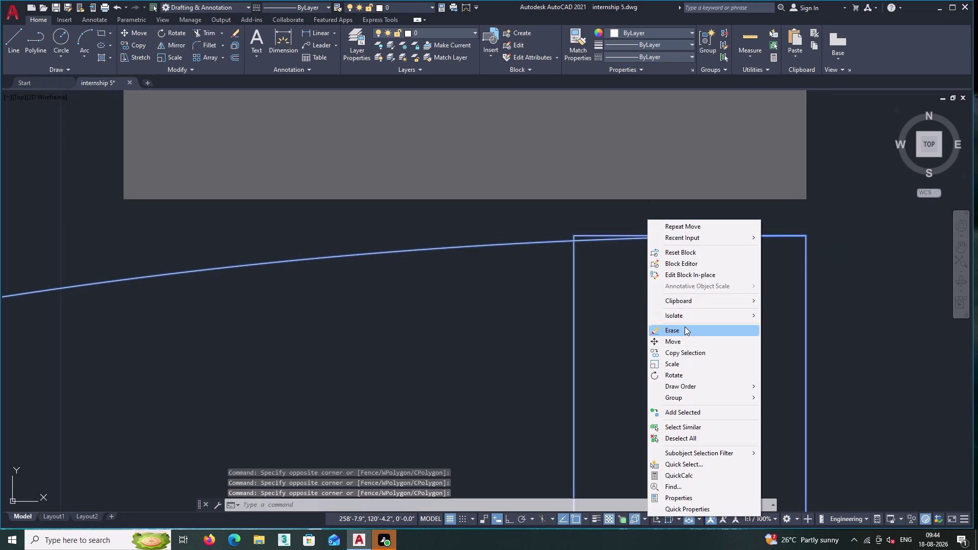
click(684, 341)
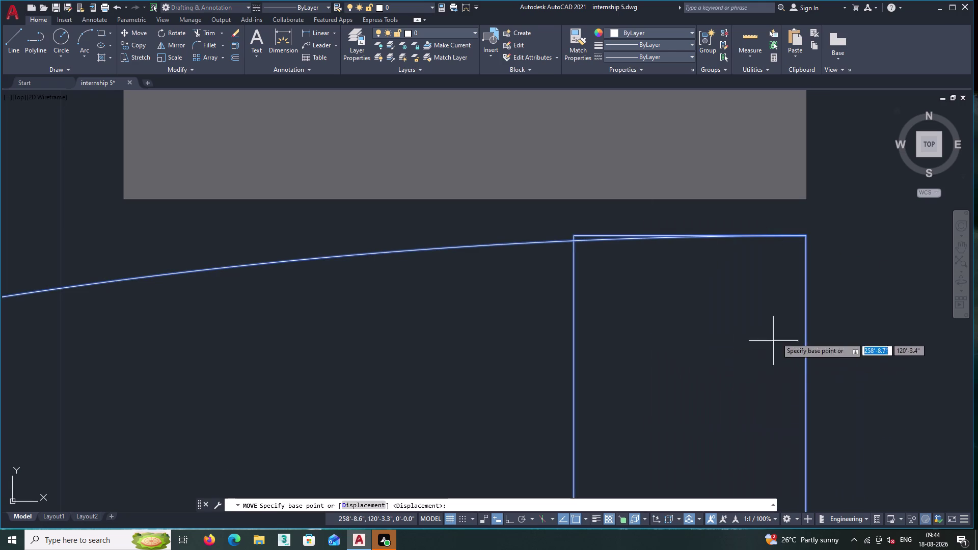
double_click(804, 235)
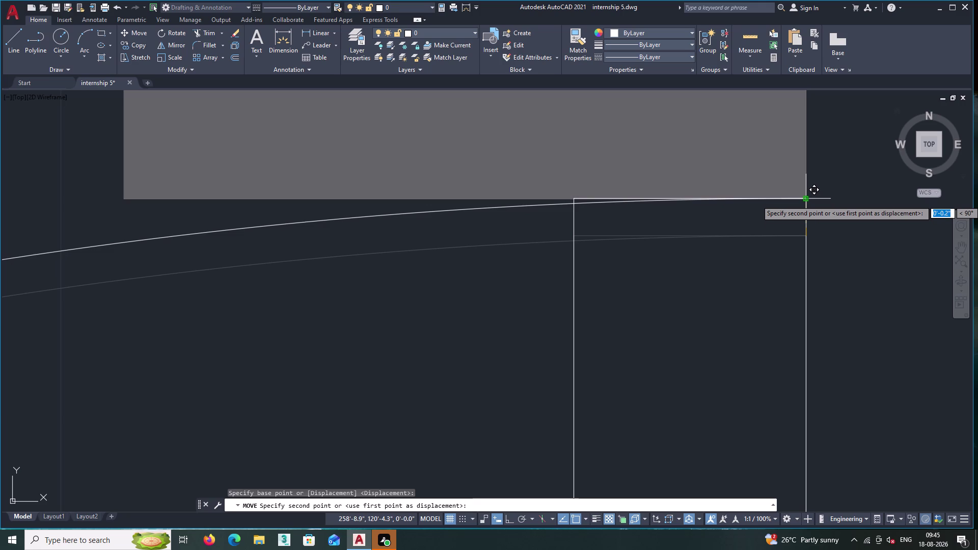
double_click(807, 201)
Zoom and pan across the bathroom to check the moved door leaf.
scroll(down, 3)
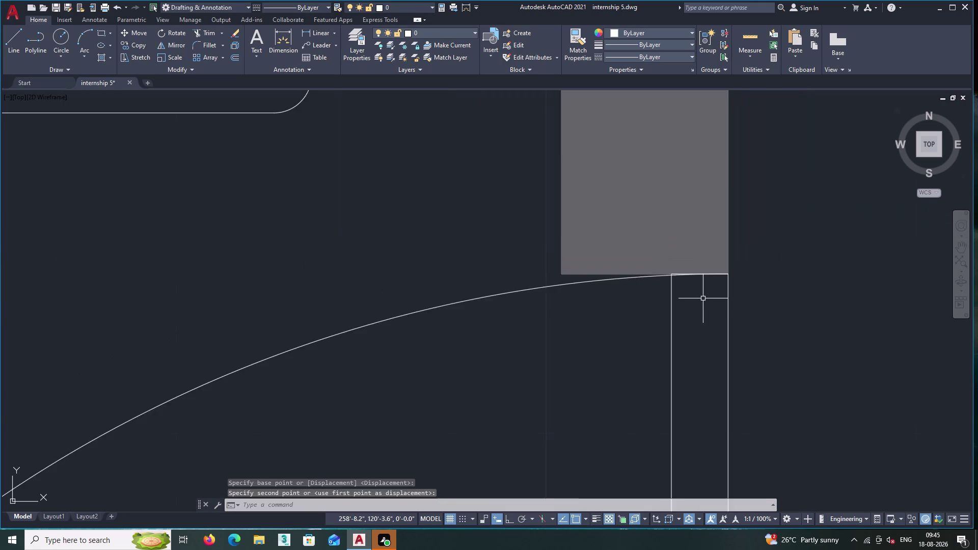
scroll(down, 3)
middle_drag(703, 298, 707, 245)
scroll(up, 3)
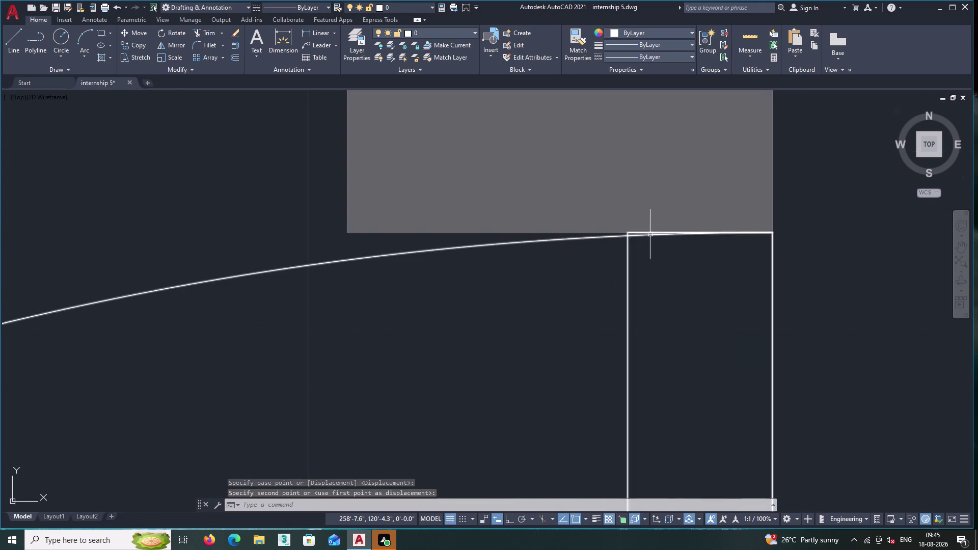
scroll(up, 3)
scroll(down, 3)
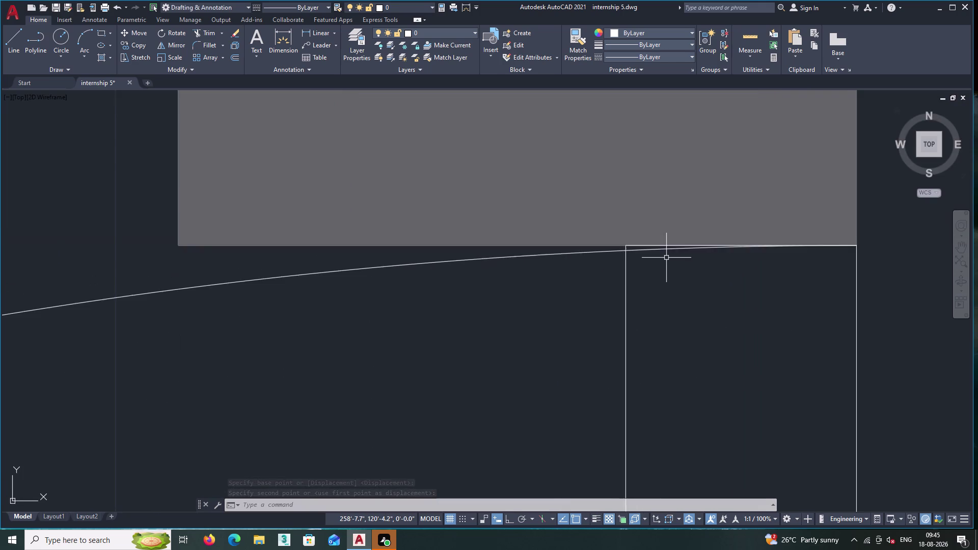
scroll(down, 3)
scroll(down, 3)
middle_drag(631, 303, 643, 191)
middle_drag(644, 187, 646, 183)
middle_drag(640, 196, 639, 210)
scroll(down, 3)
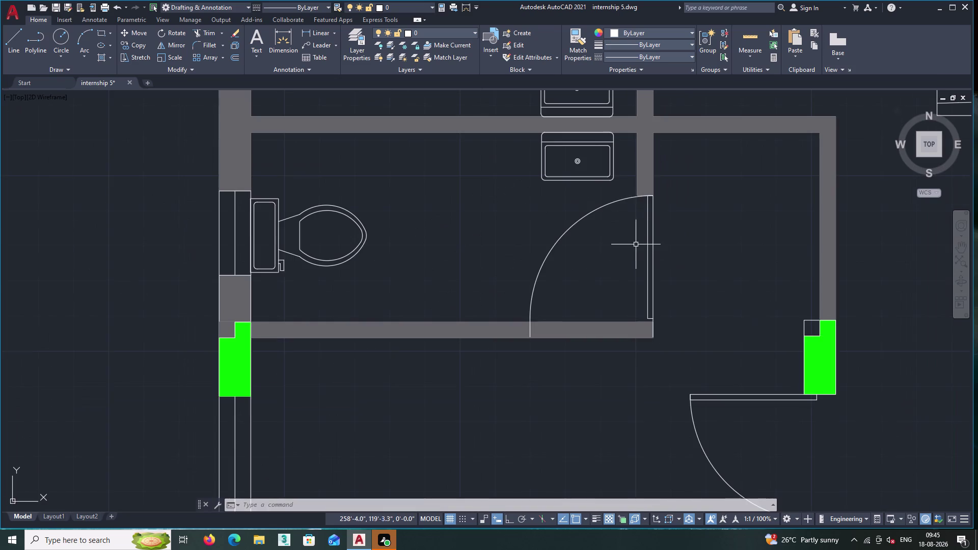
middle_drag(635, 248, 610, 198)
scroll(up, 3)
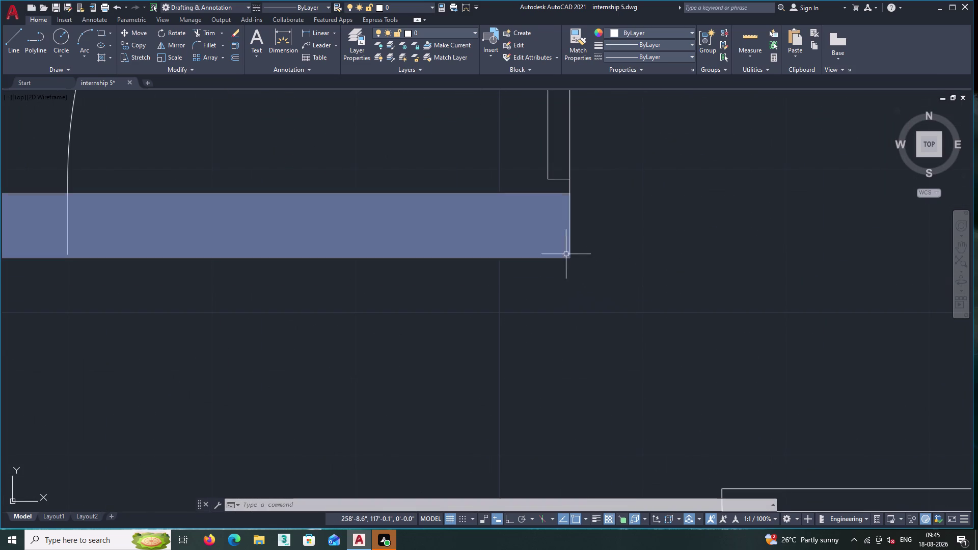
scroll(down, 3)
middle_drag(621, 250, 648, 265)
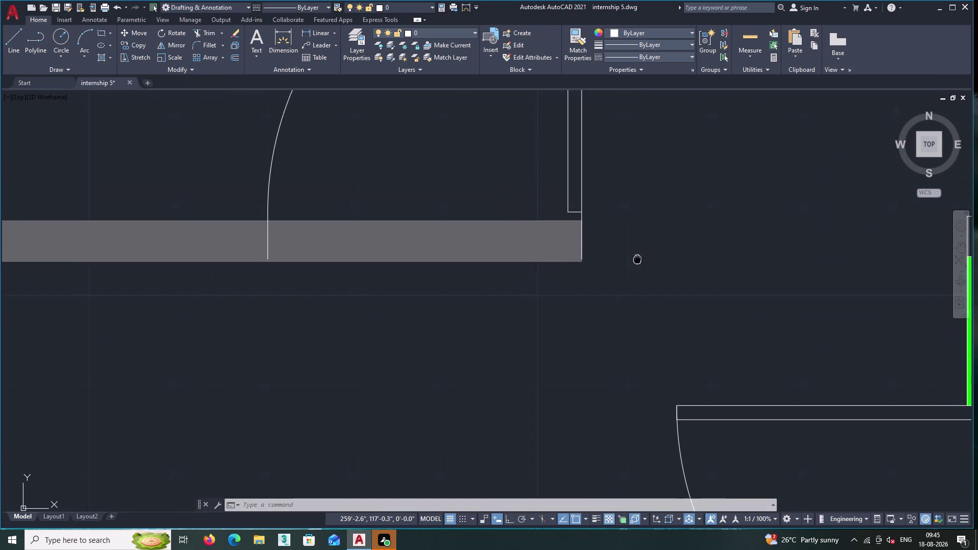
middle_drag(648, 265, 685, 292)
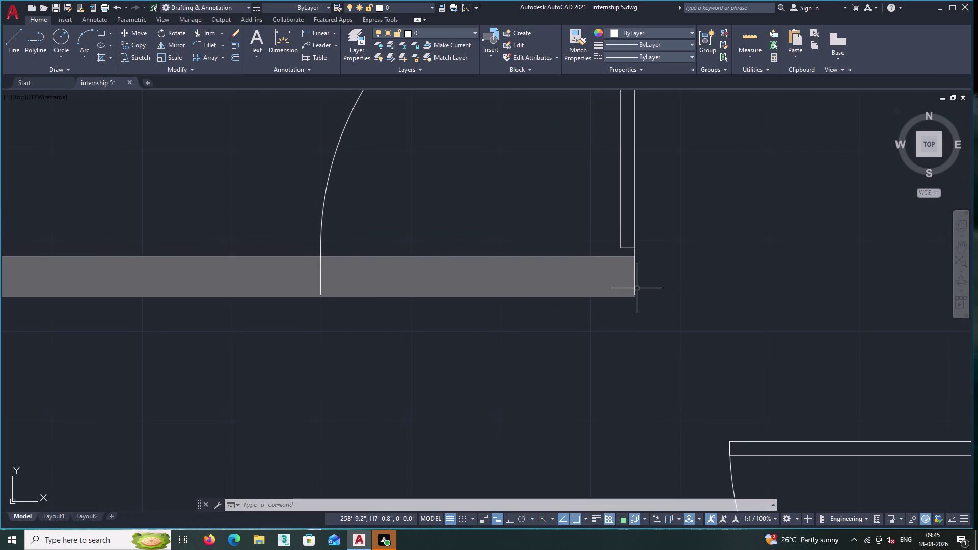
scroll(up, 3)
click(656, 222)
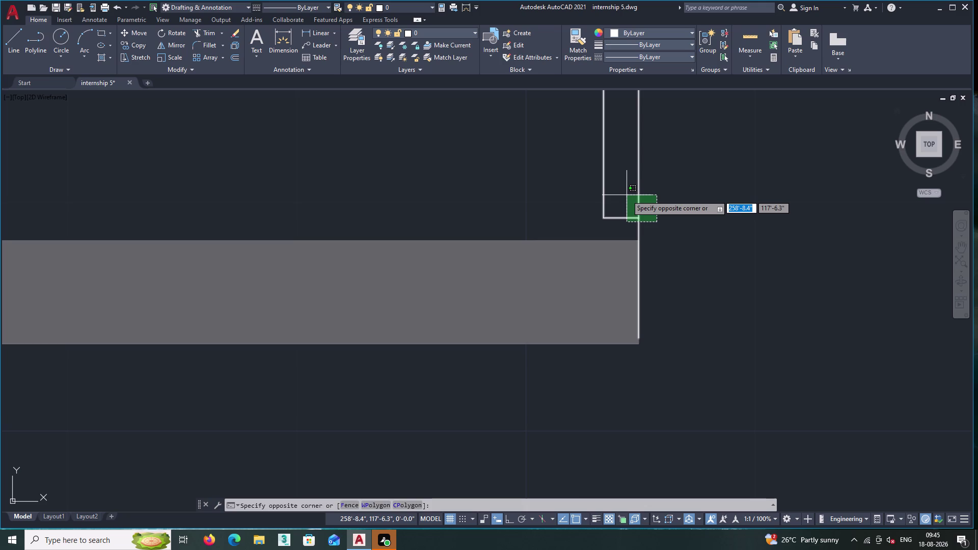
key(Escape)
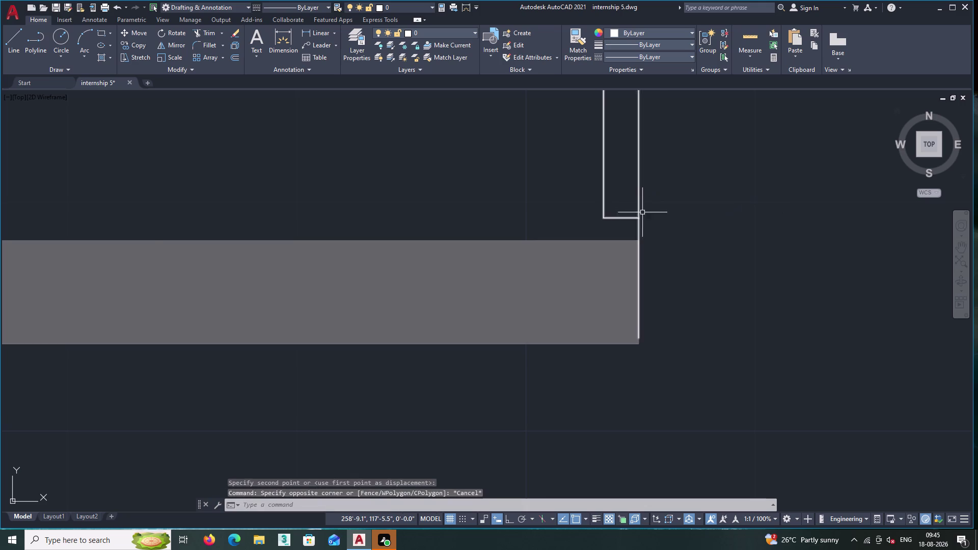
scroll(down, 3)
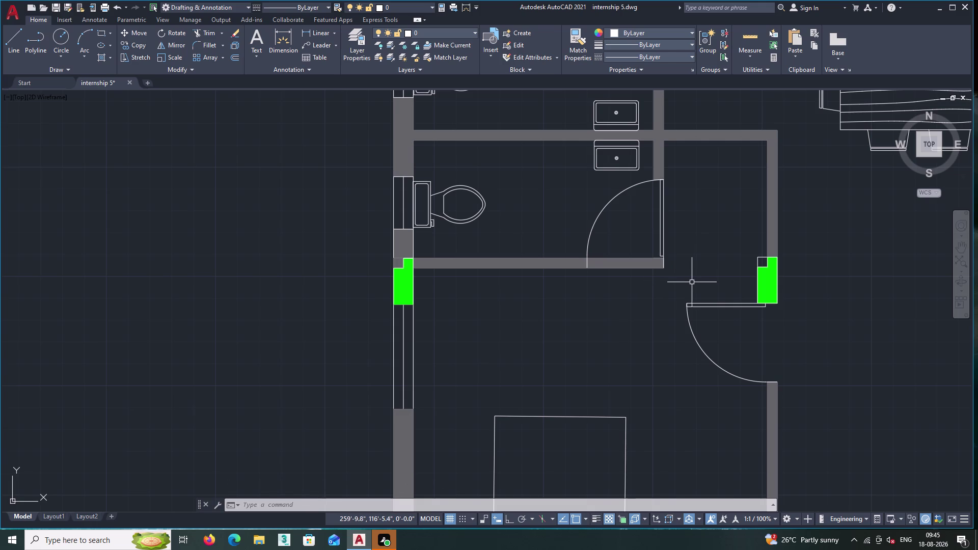
scroll(down, 3)
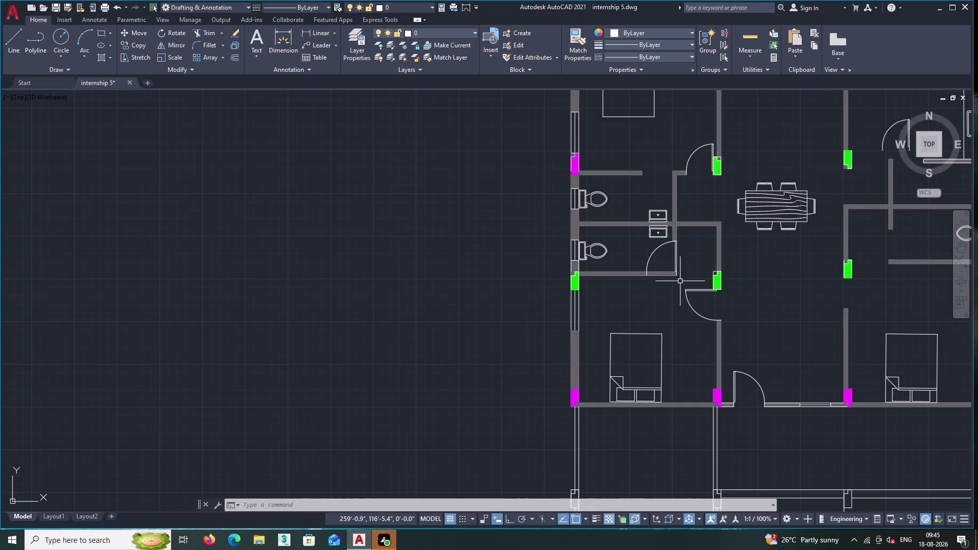
Pan to the upper bathroom doorway and crossing-select the door swing by the green column.
scroll(down, 3)
middle_drag(709, 264, 660, 310)
scroll(up, 3)
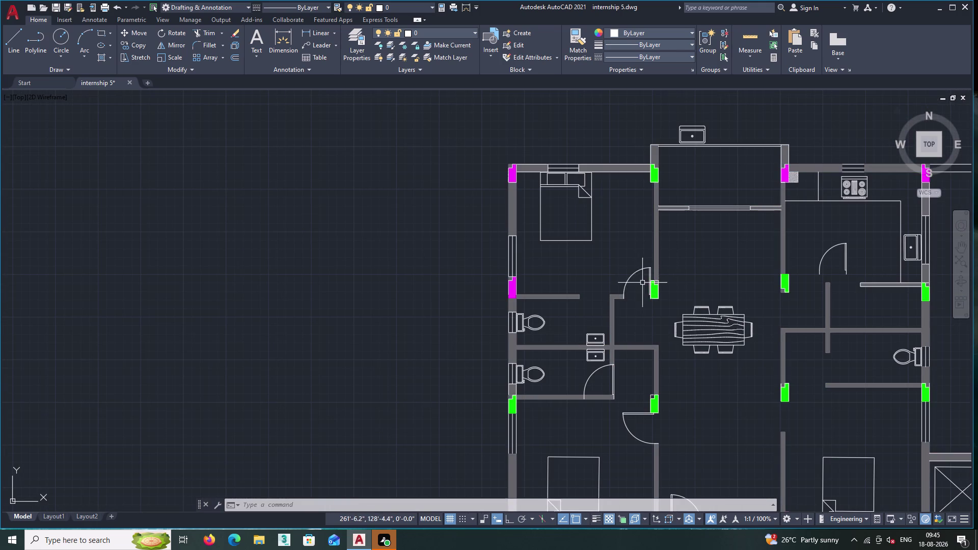
scroll(up, 3)
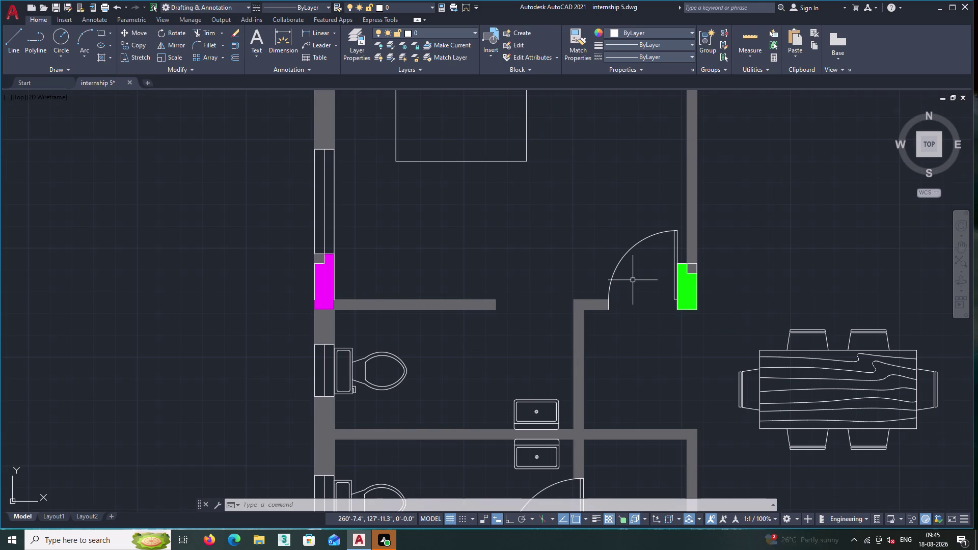
drag(633, 280, 630, 275)
click(612, 227)
Copy the door swing to the wall end beside the magenta column.
right_click(611, 222)
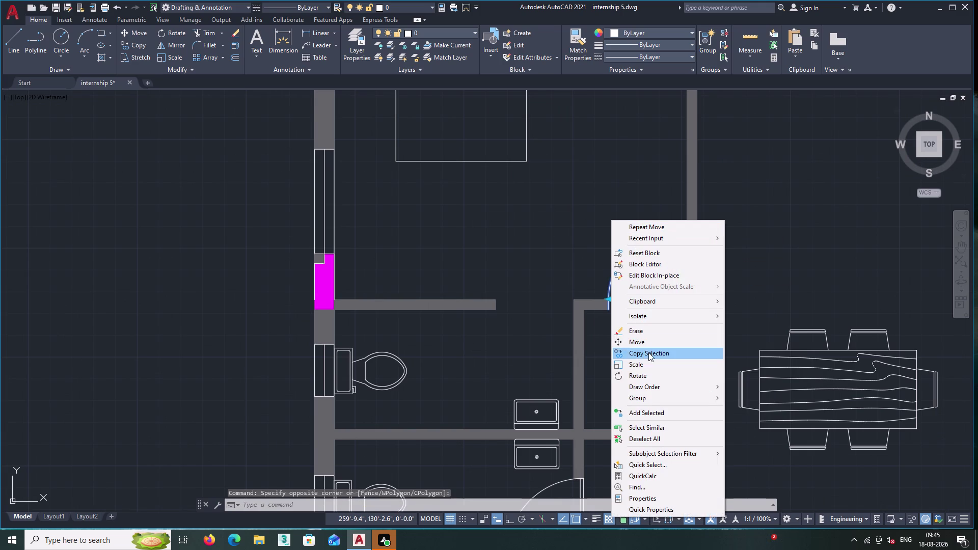
double_click(648, 353)
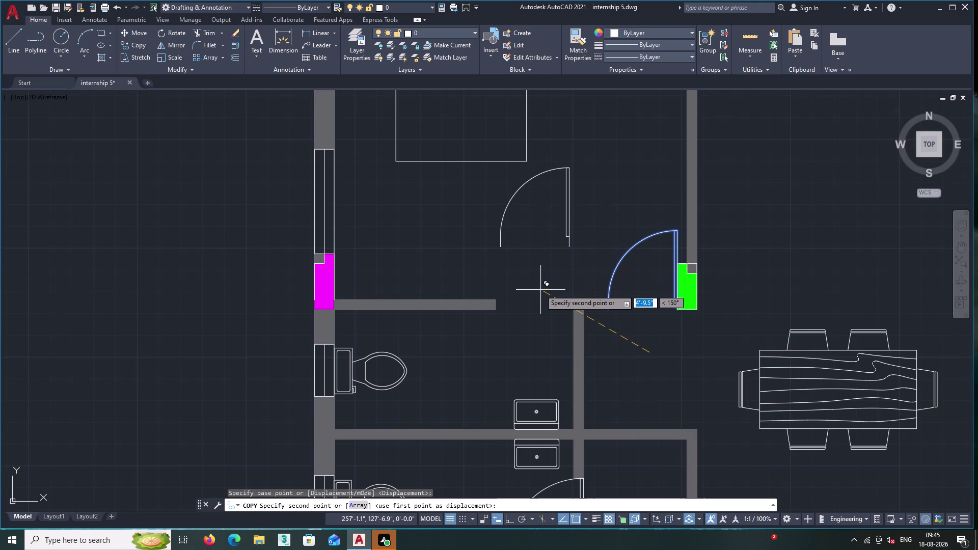
click(541, 289)
key(Escape)
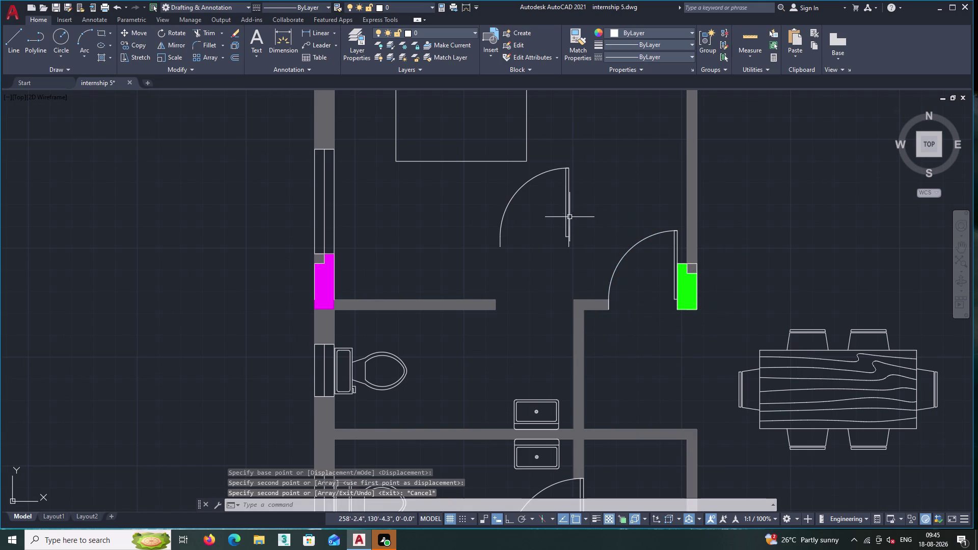
Flip the copied door swing downward into the opening and reselect it.
middle_drag(585, 231, 629, 233)
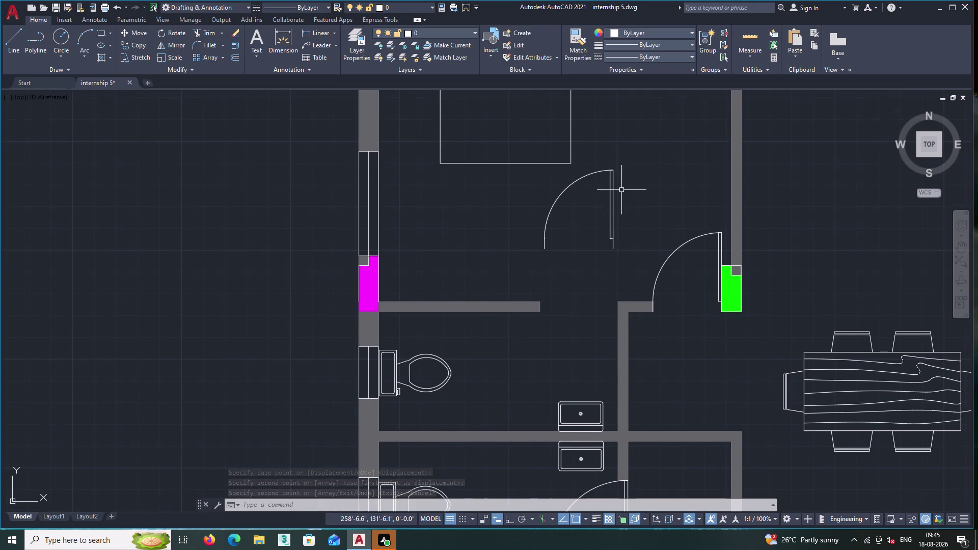
click(611, 210)
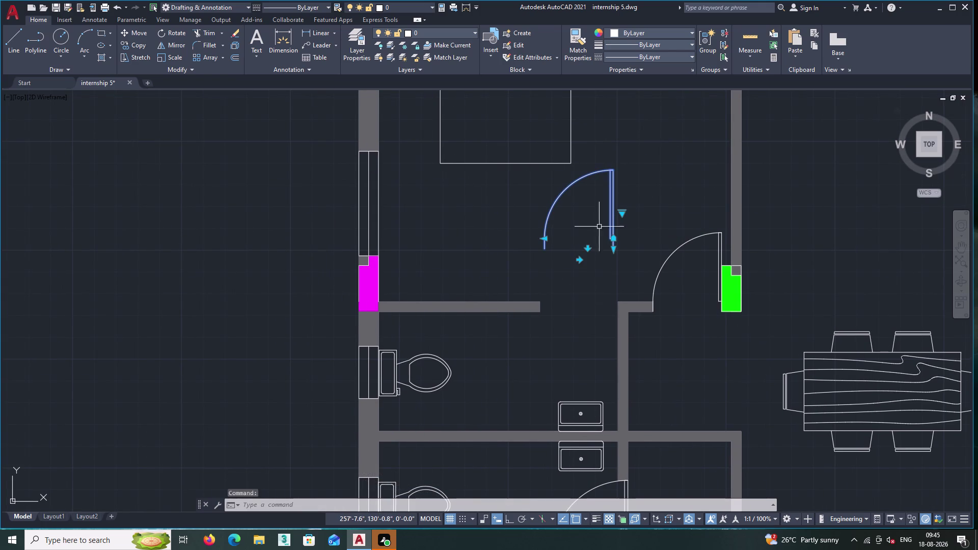
click(588, 250)
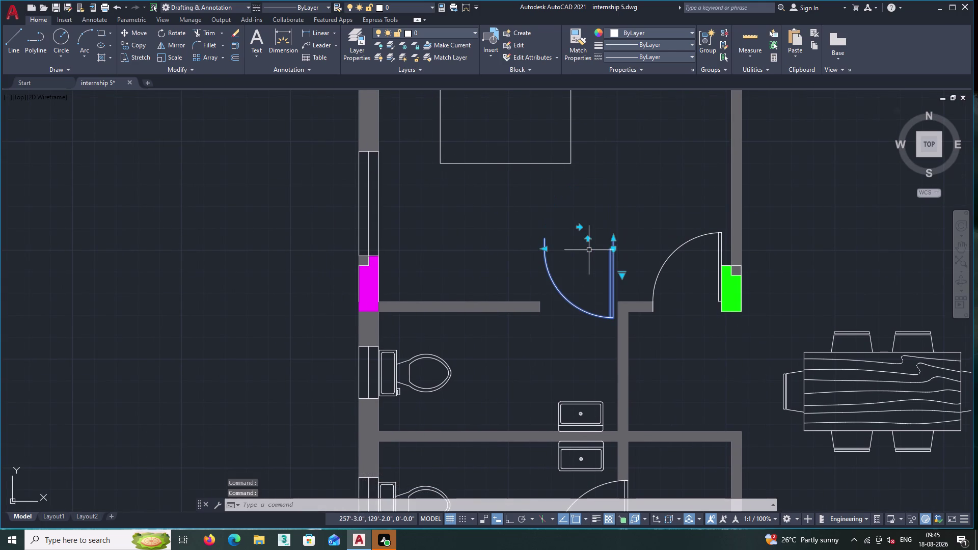
key(Escape)
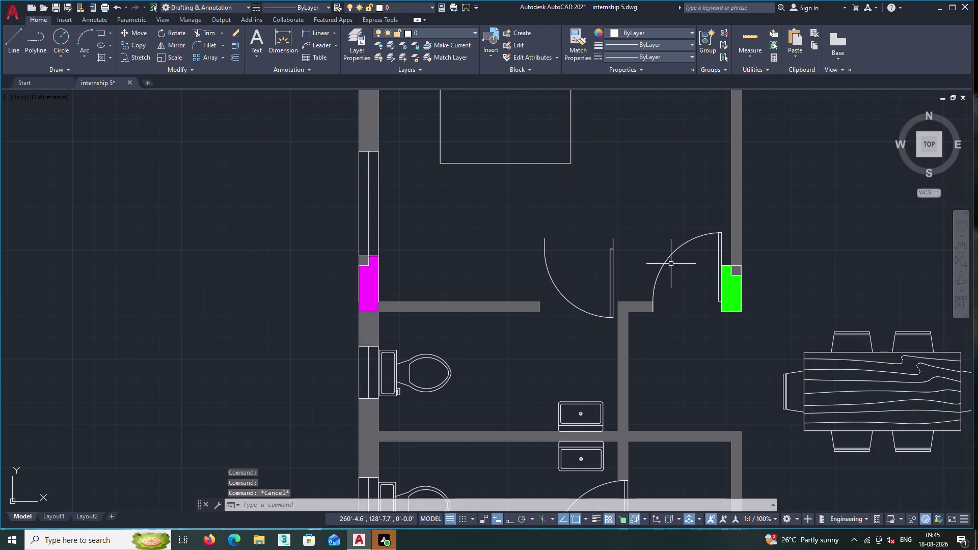
scroll(up, 3)
drag(623, 263, 616, 260)
Move the copied door swing from its hinge endpoint onto the bathroom doorway wall corner.
click(556, 224)
right_click(561, 201)
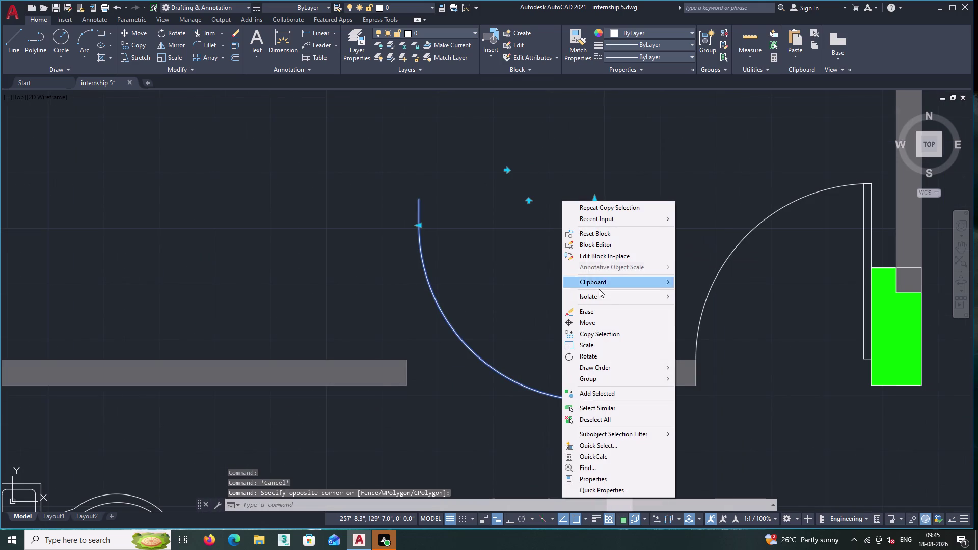
click(593, 324)
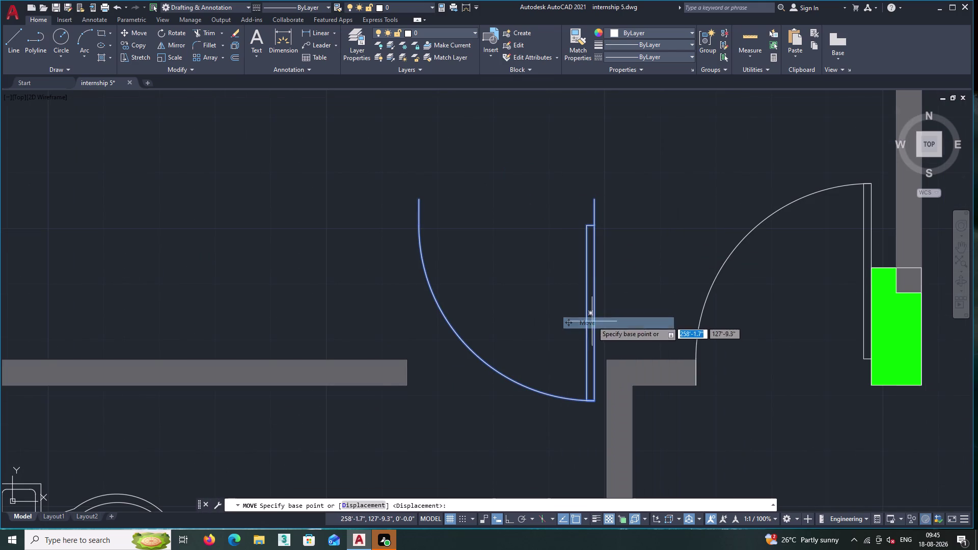
double_click(594, 200)
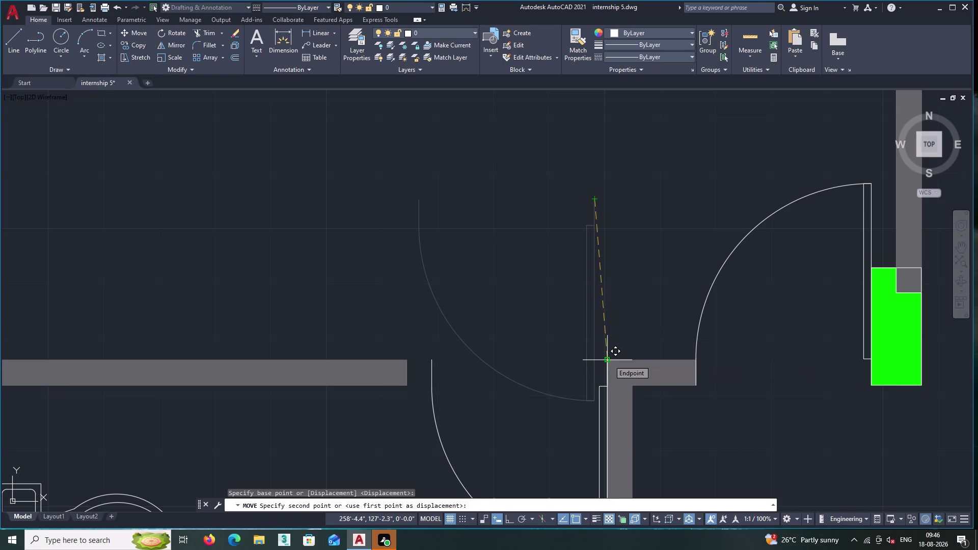
double_click(609, 360)
scroll(down, 3)
middle_drag(578, 341, 640, 325)
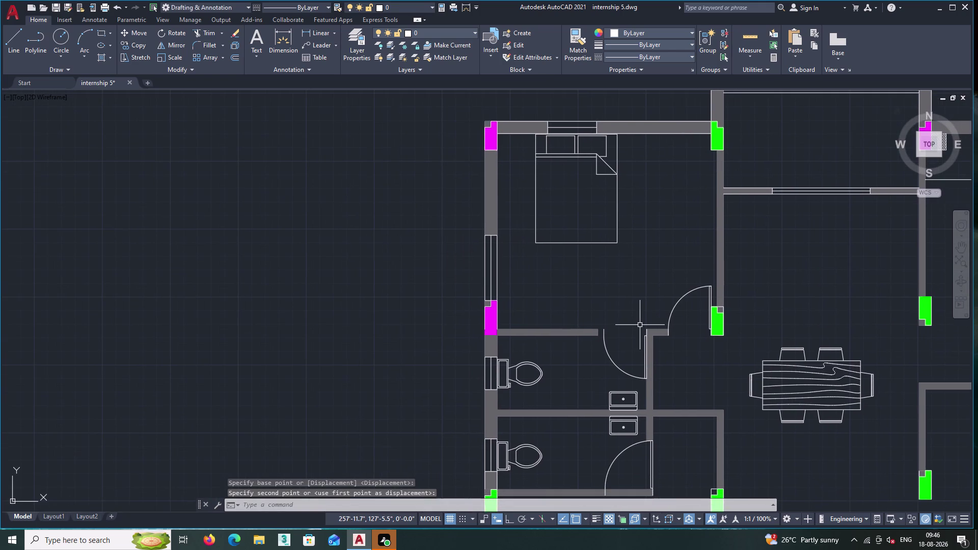
scroll(up, 3)
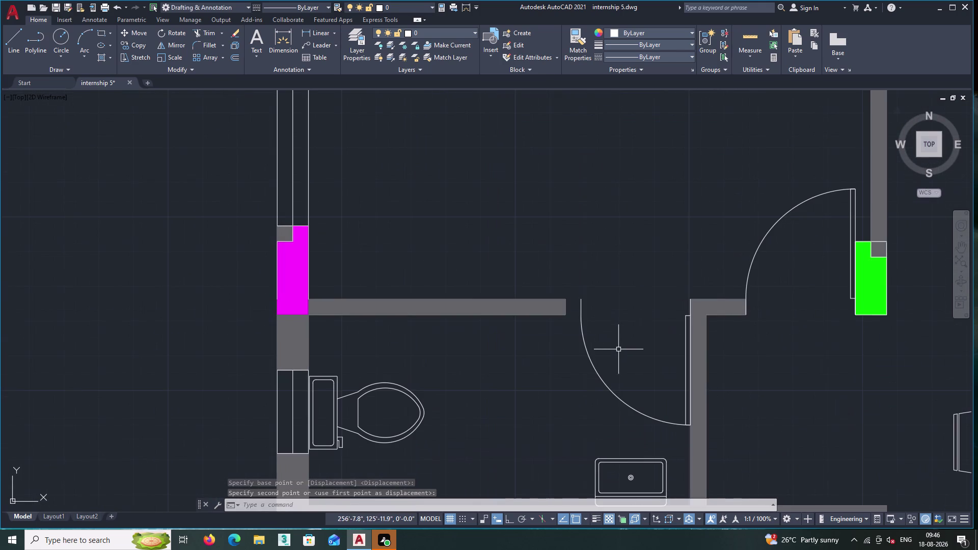
Scale the door swing with SC about its hinge corner, picking the new size on screen.
text(sc)
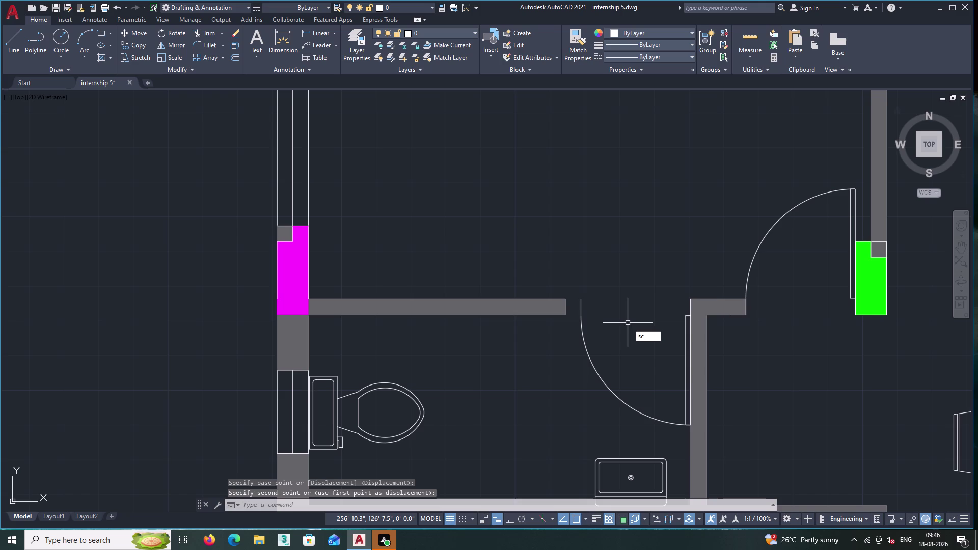
key(Return)
click(604, 378)
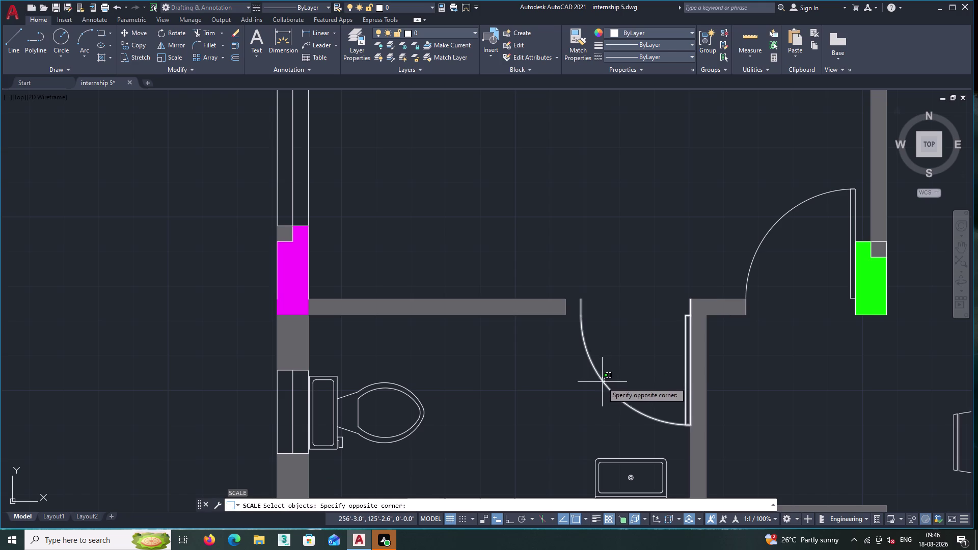
double_click(597, 386)
right_click(620, 325)
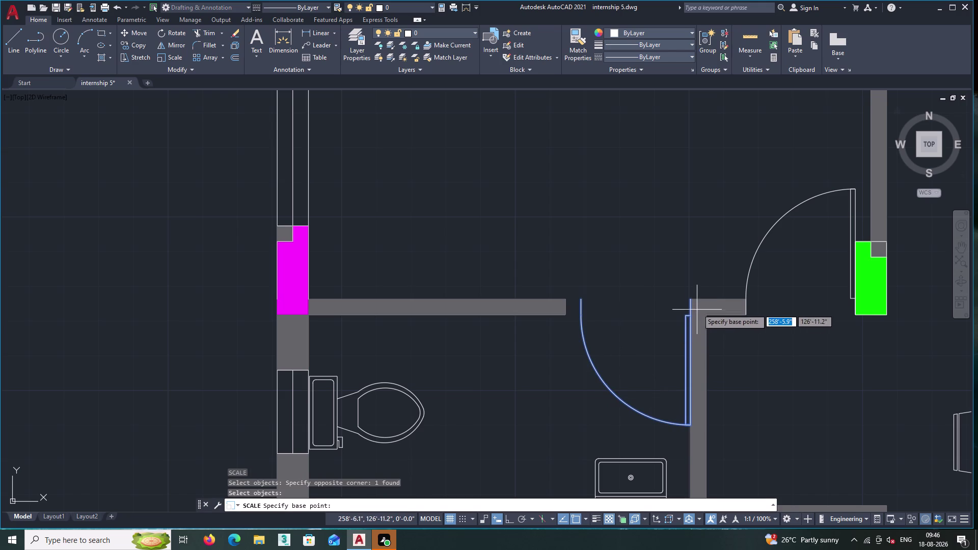
click(688, 300)
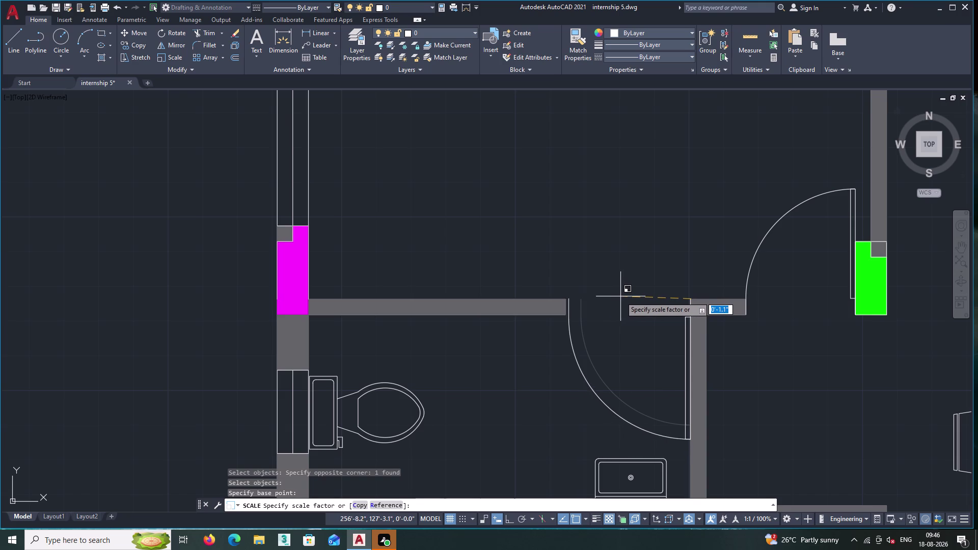
click(619, 296)
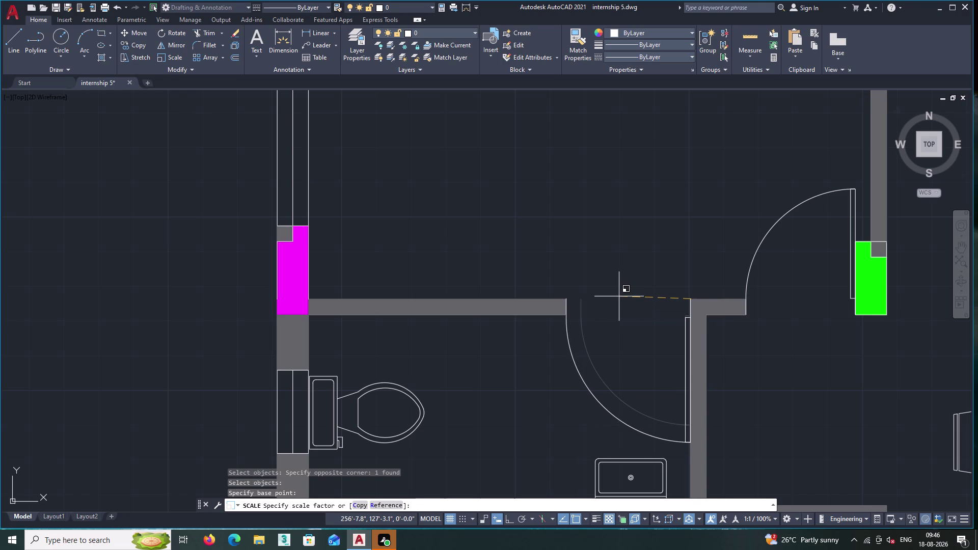
scroll(up, 3)
scroll(down, 3)
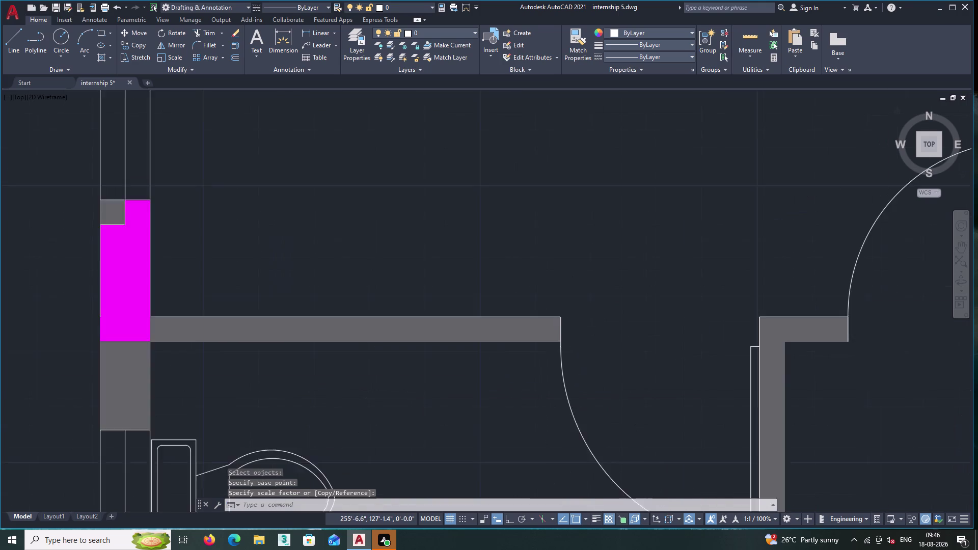
Begin scaling the door swing with SC, using the hinge corner as base point.
key(s)
key(c)
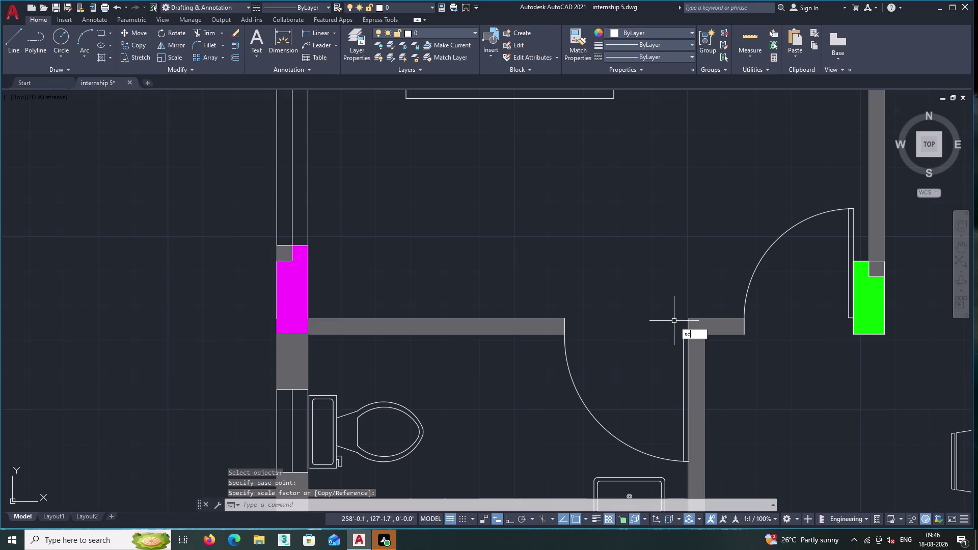
key(Return)
double_click(686, 347)
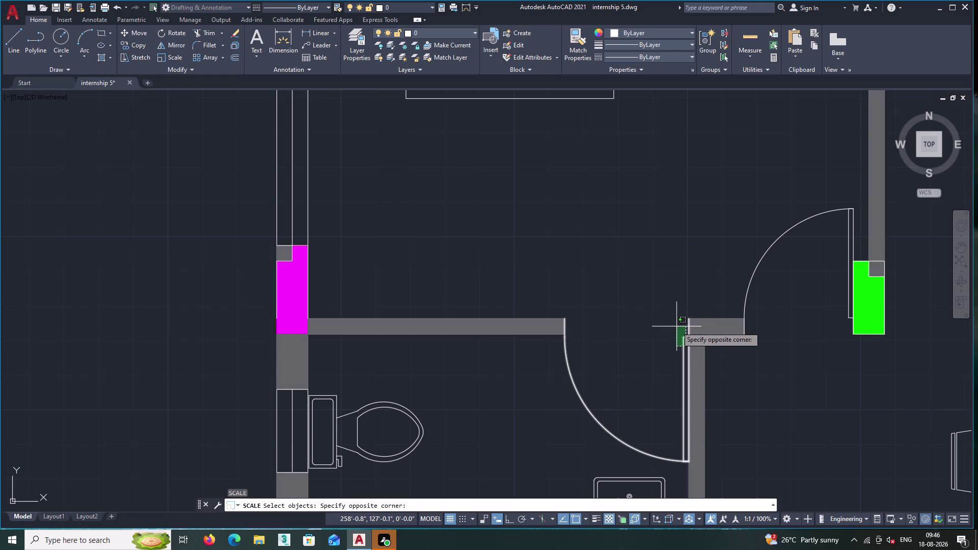
click(675, 326)
right_click(671, 302)
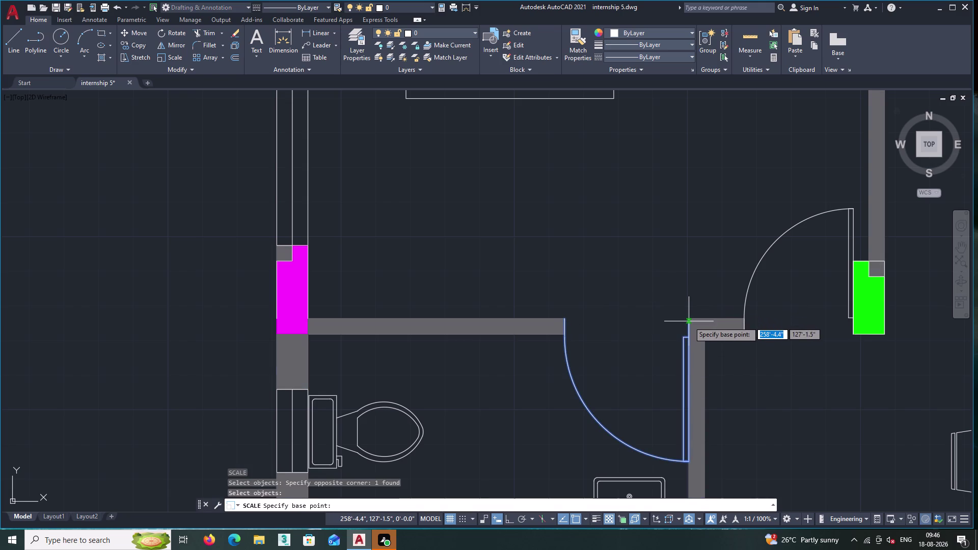
double_click(689, 319)
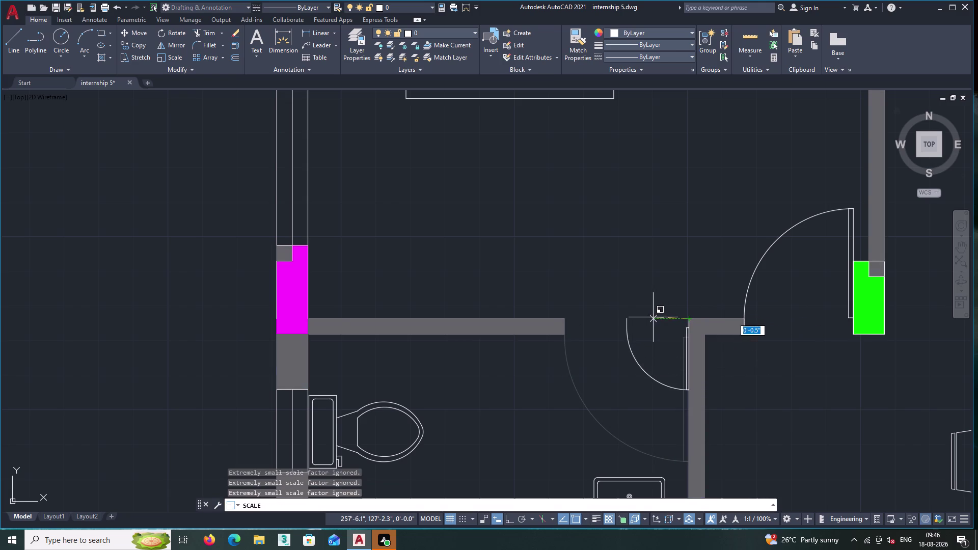
Rescale by reference from the hinge, setting the new length at the wall end.
key(r)
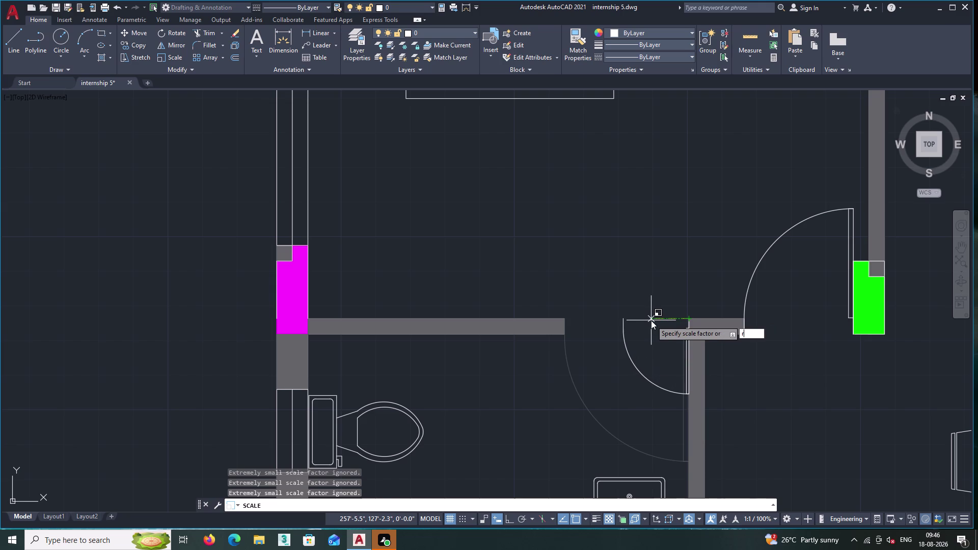
key(Return)
click(688, 319)
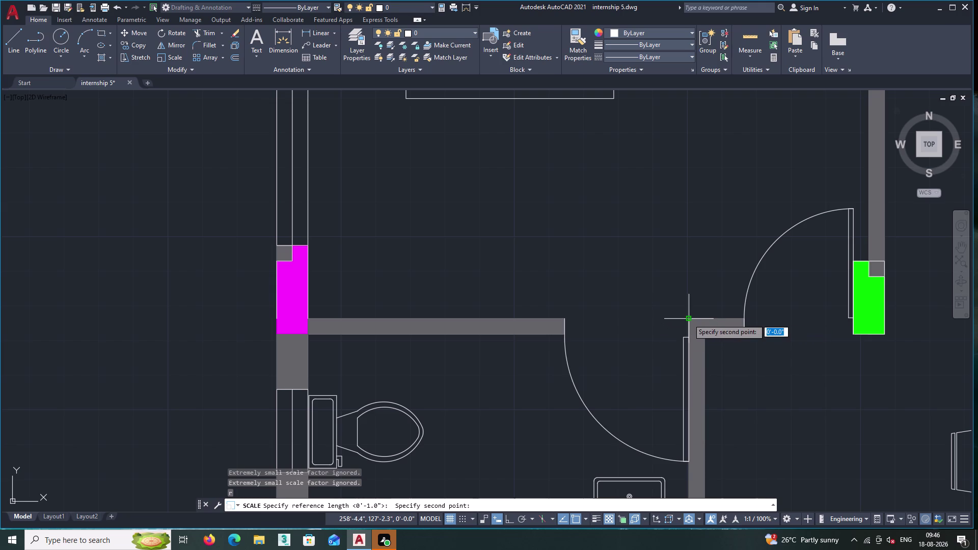
click(563, 320)
scroll(up, 3)
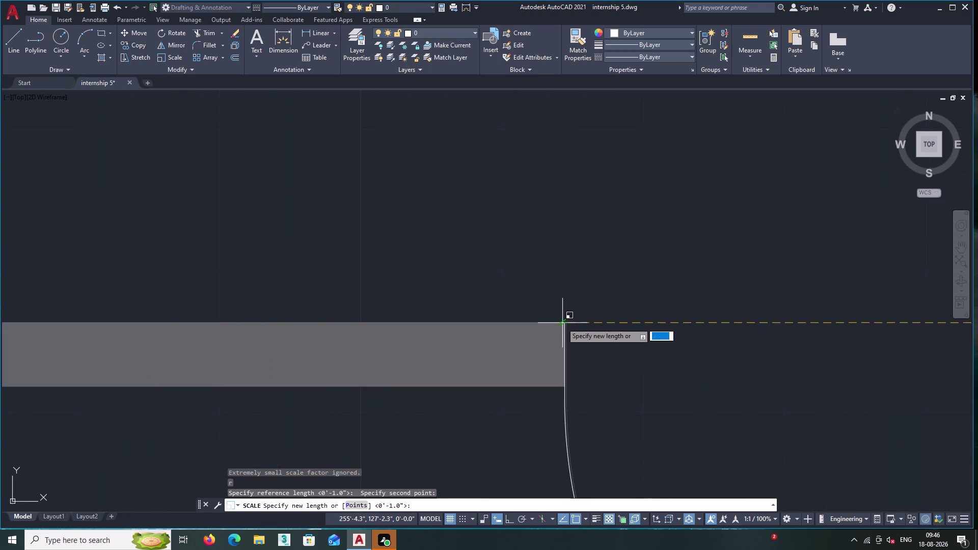
double_click(563, 323)
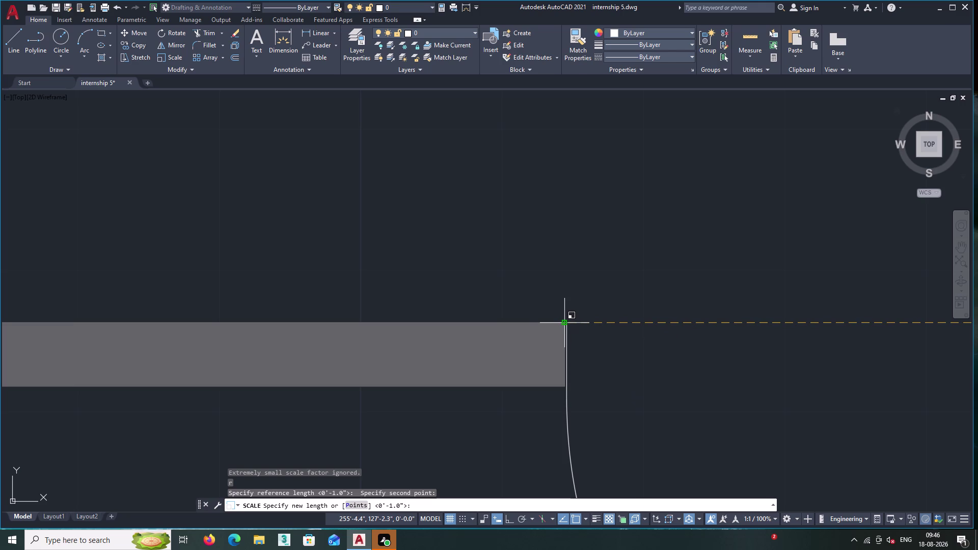
scroll(down, 3)
middle_drag(573, 350, 532, 242)
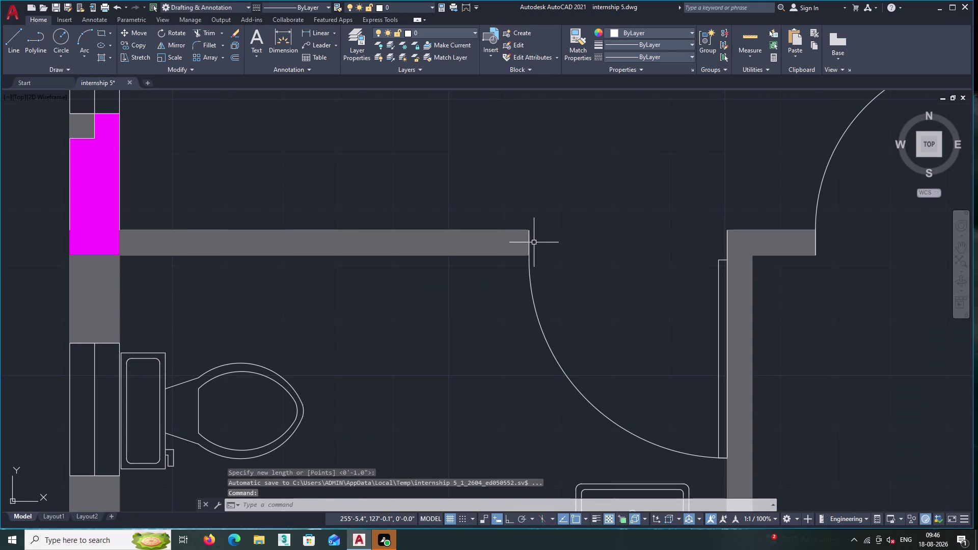
Start another SC scale operation on the door swing.
key(s)
key(c)
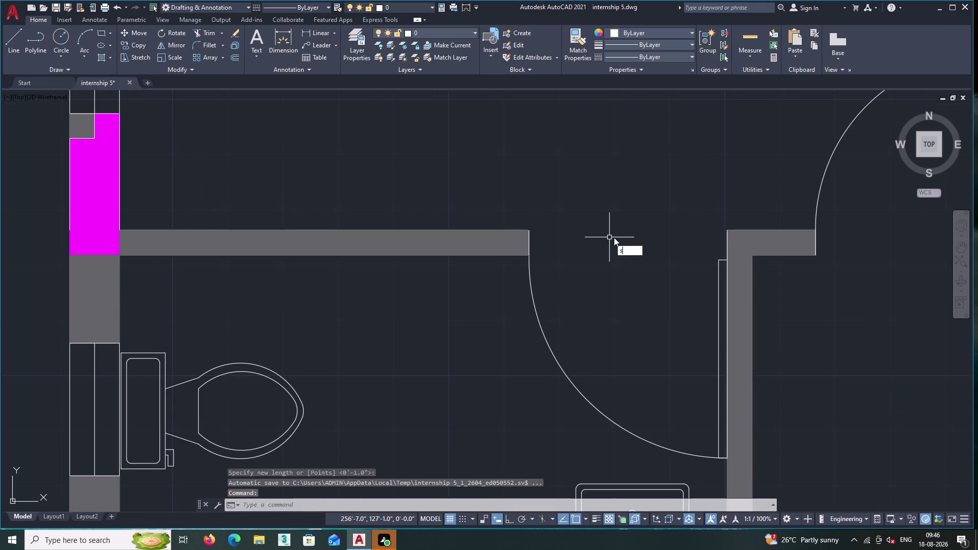
key(Return)
Select the door swing, set the hinge corner as base point, and turn on Ortho (F8).
click(573, 339)
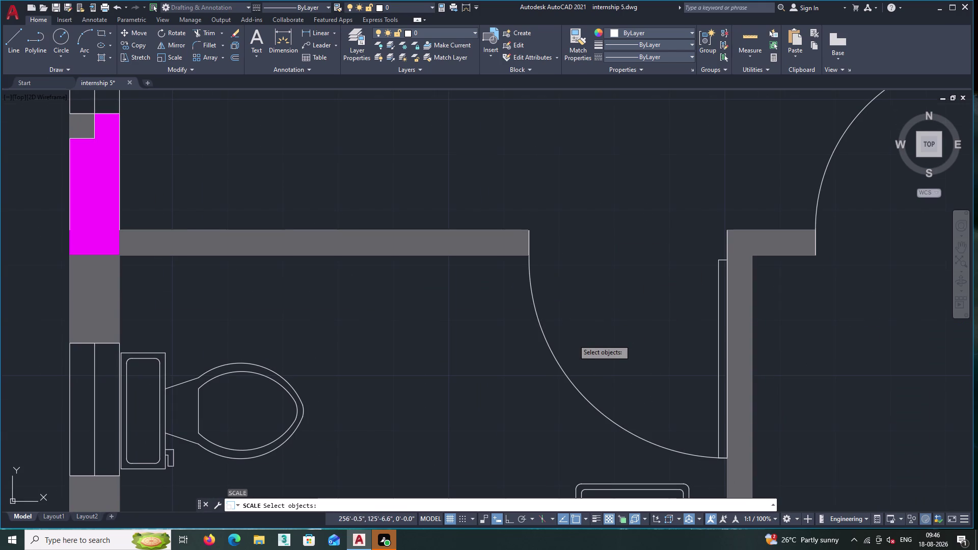
double_click(524, 315)
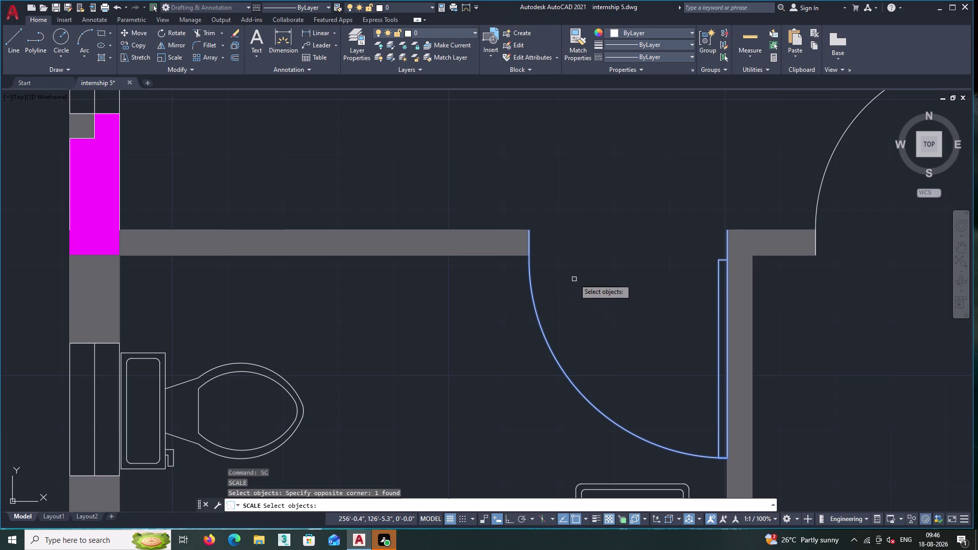
right_click(576, 277)
scroll(up, 3)
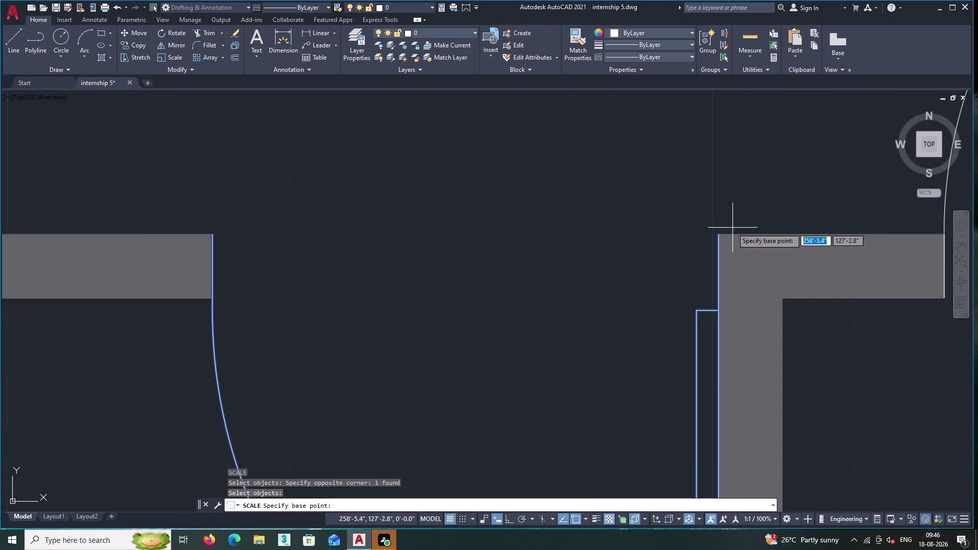
scroll(up, 3)
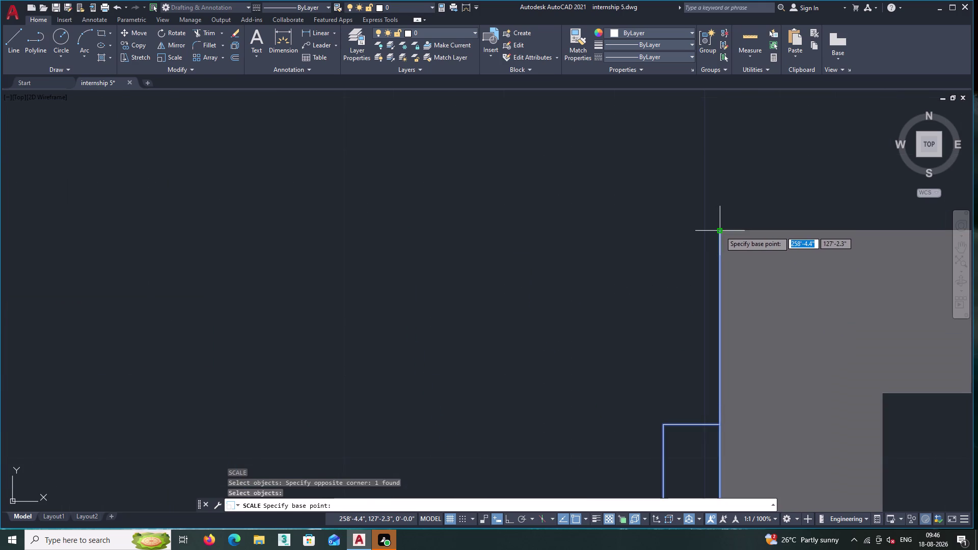
click(719, 231)
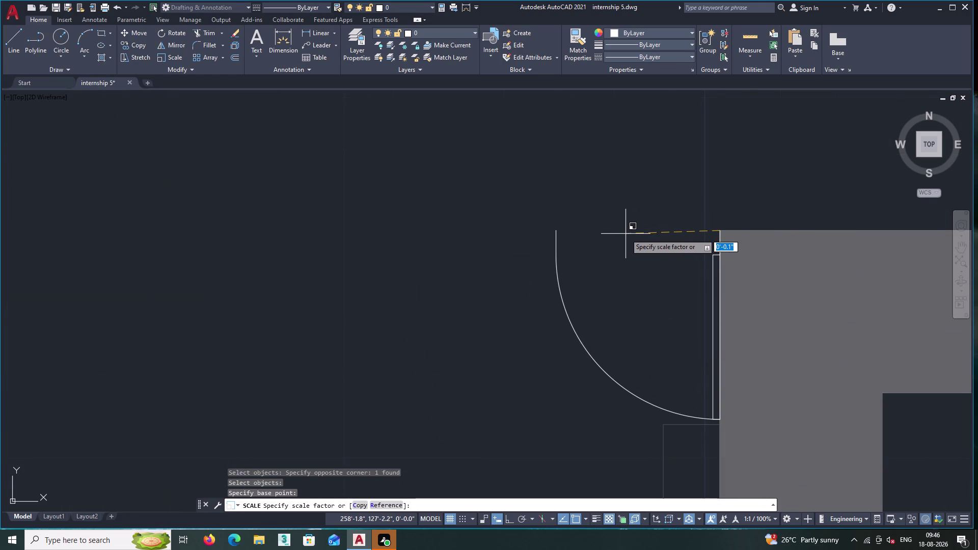
key(F8)
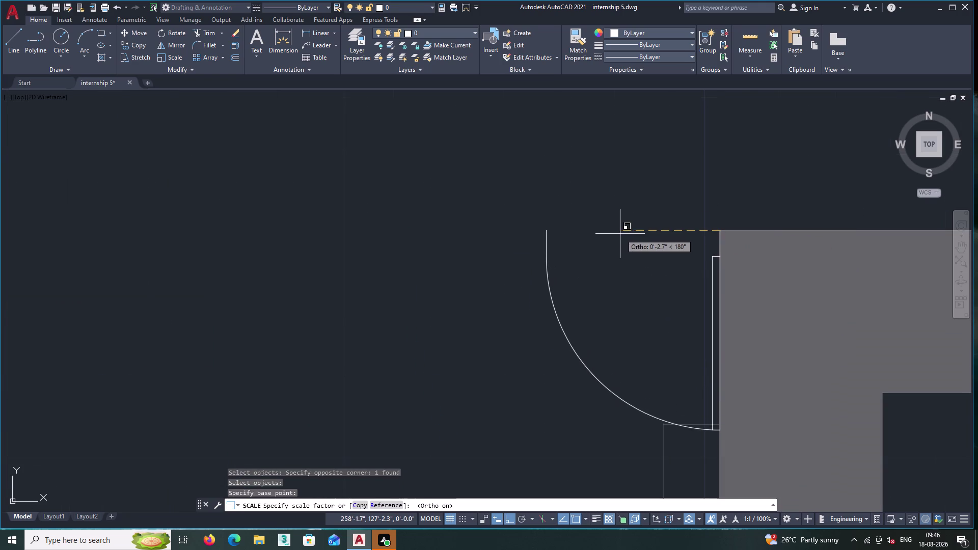